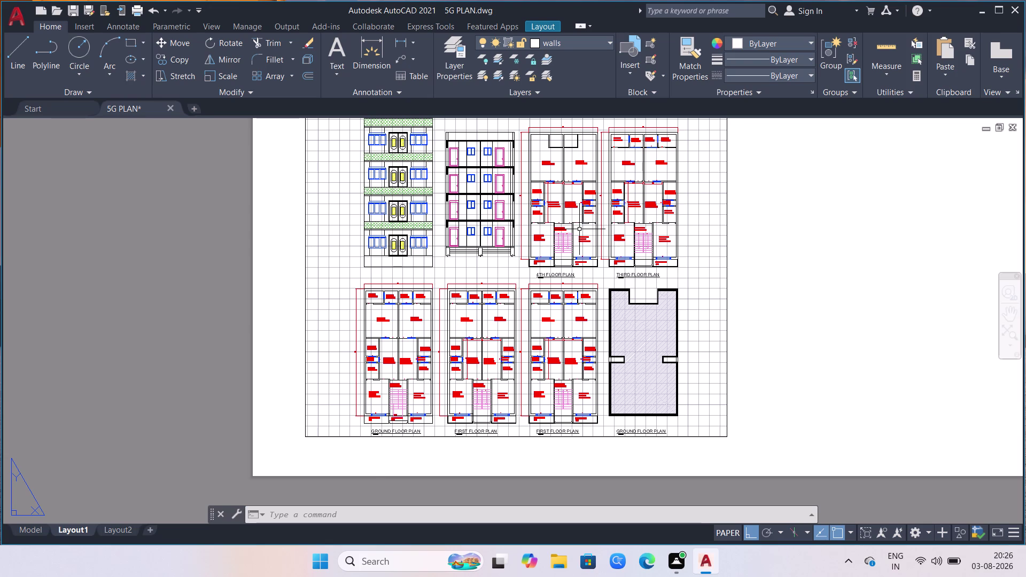
Look over the drawing in model space, then return to the Layout1 sheet.
scroll(down, 3)
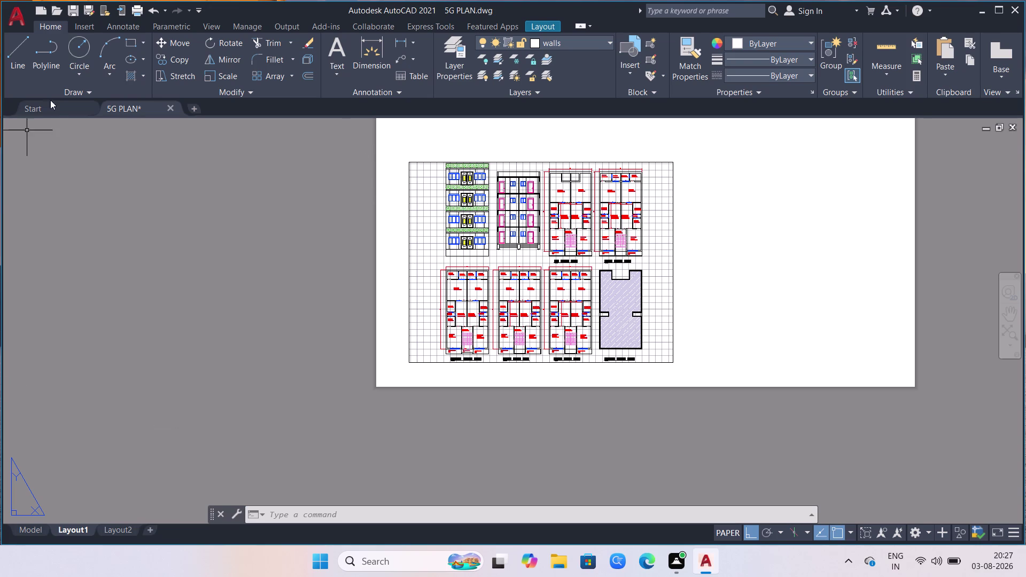
click(39, 533)
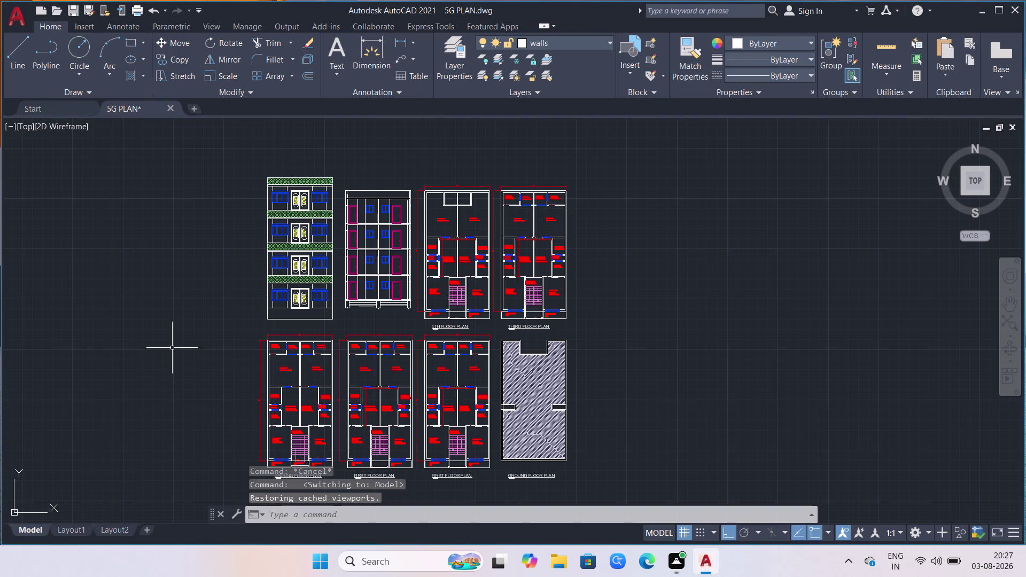
scroll(down, 3)
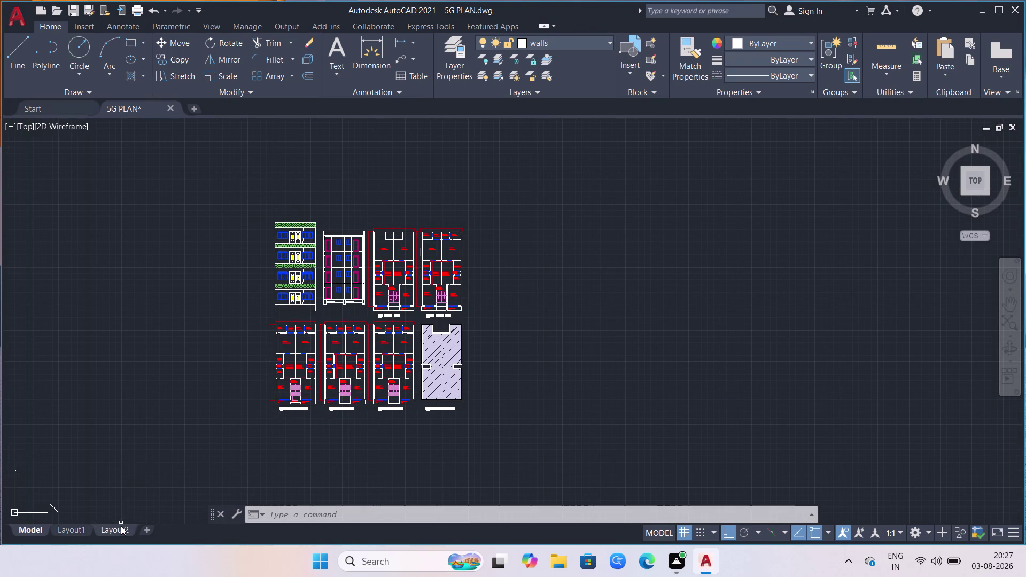
scroll(up, 3)
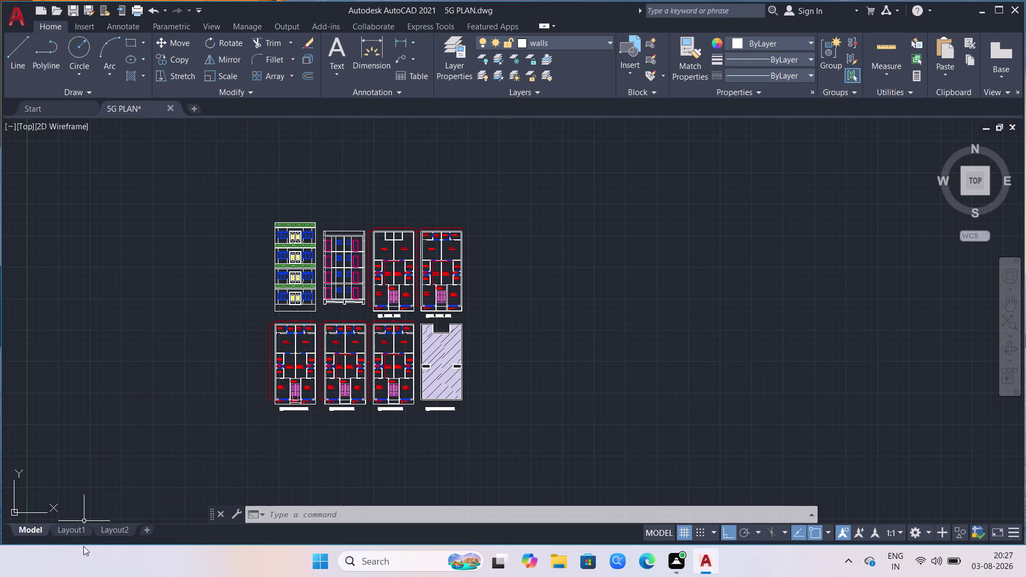
scroll(up, 3)
scroll(up, 3)
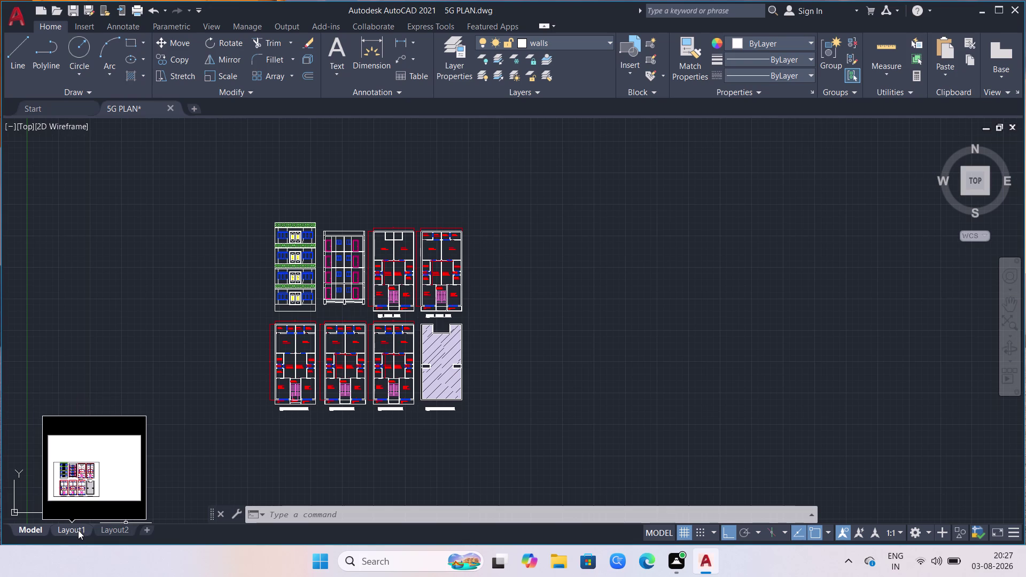
click(78, 530)
Modify Layout1's page setup: no plot style table, inches, and 1:1 scale.
right_click(78, 530)
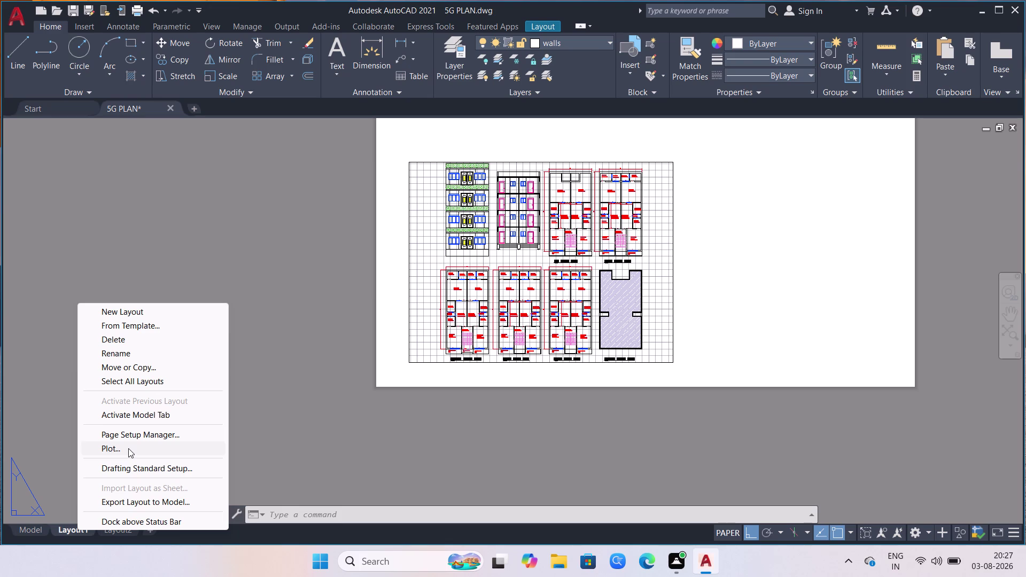
click(129, 439)
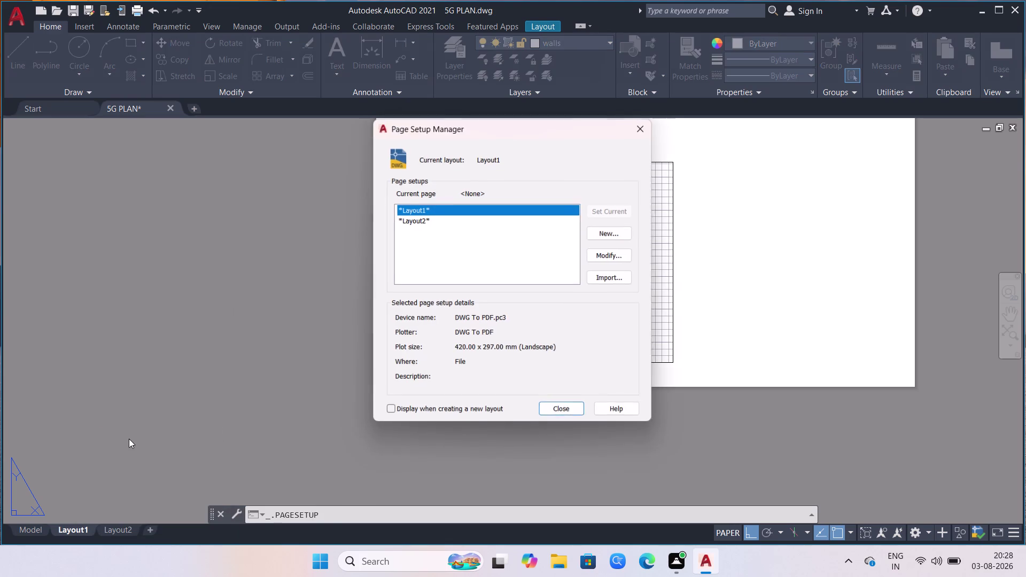
click(600, 256)
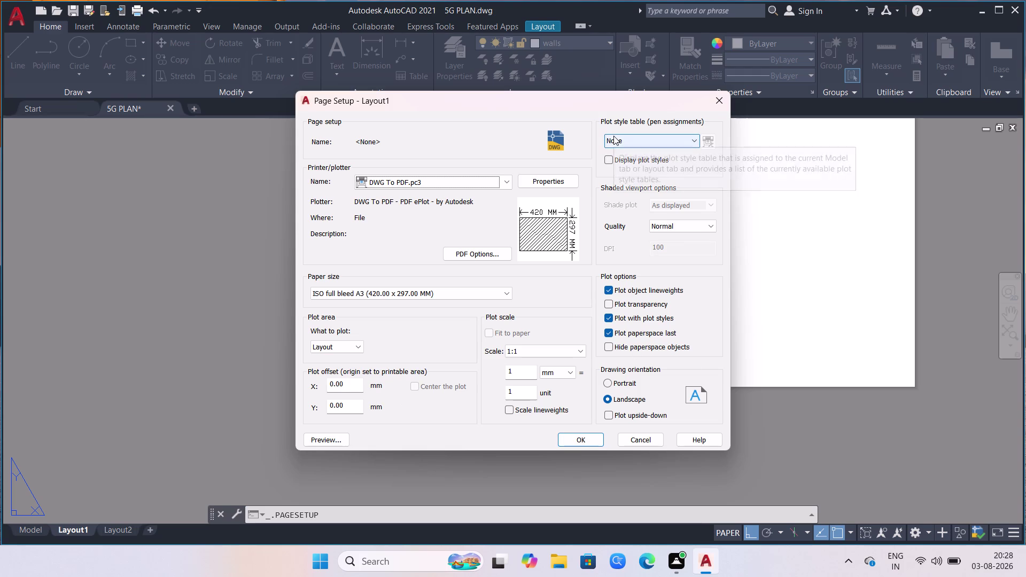
click(560, 353)
click(560, 353)
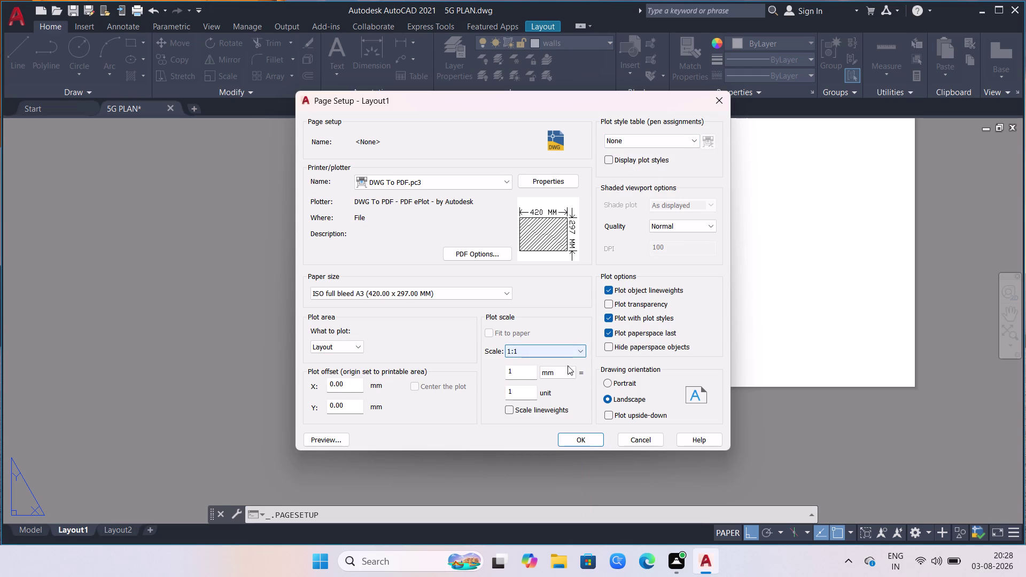
click(567, 374)
click(563, 380)
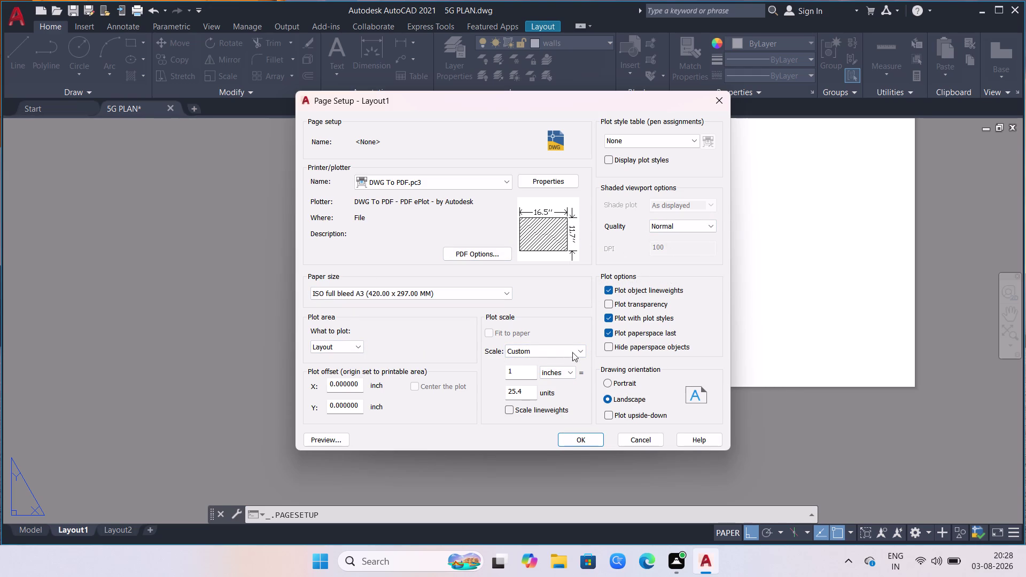
click(559, 356)
click(525, 368)
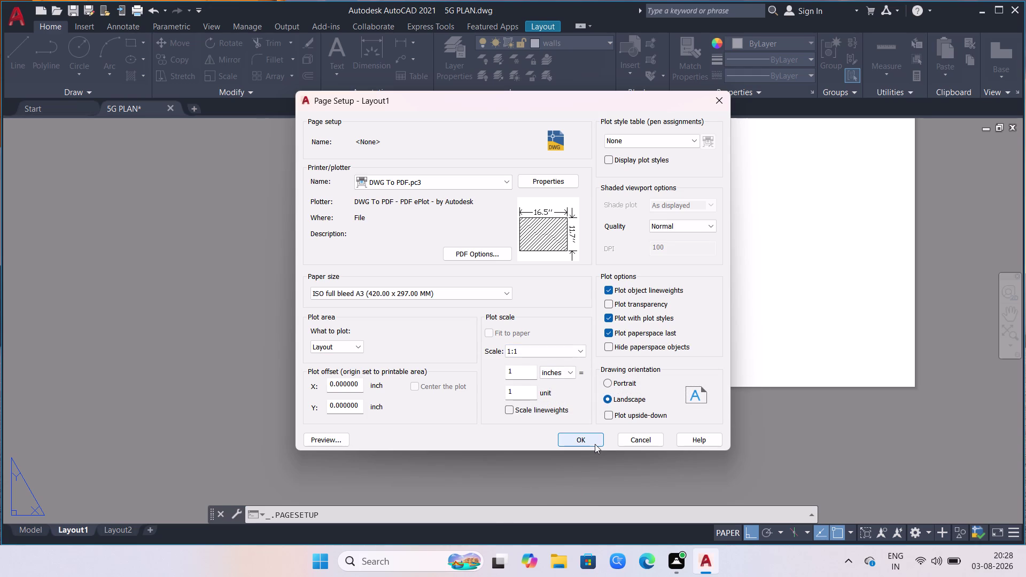
drag(530, 97, 217, 103)
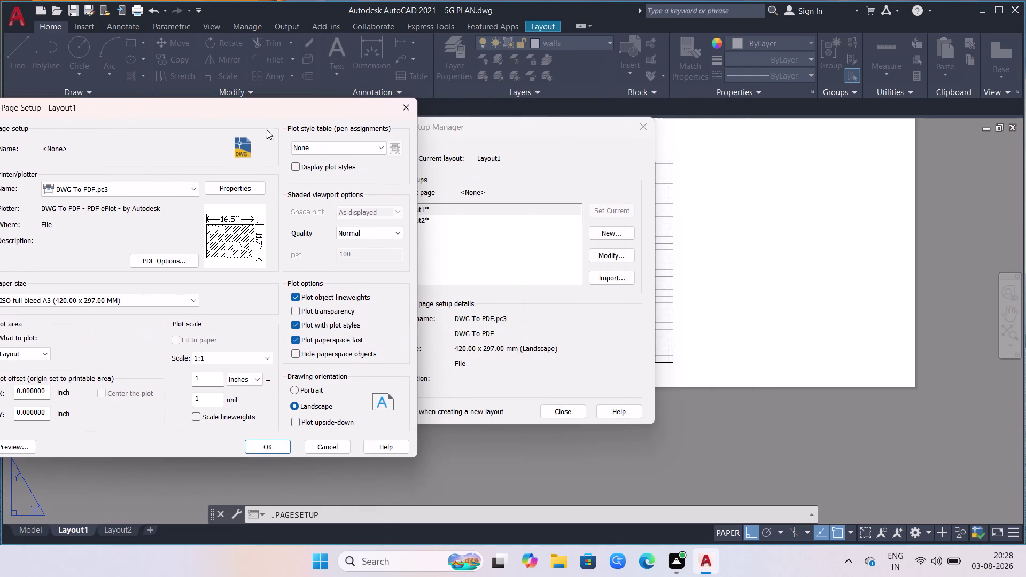
Confirm the modified Layout1 page setup so it plots 16.54 x 11.69 inches landscape.
drag(496, 124, 533, 172)
drag(557, 118, 454, 127)
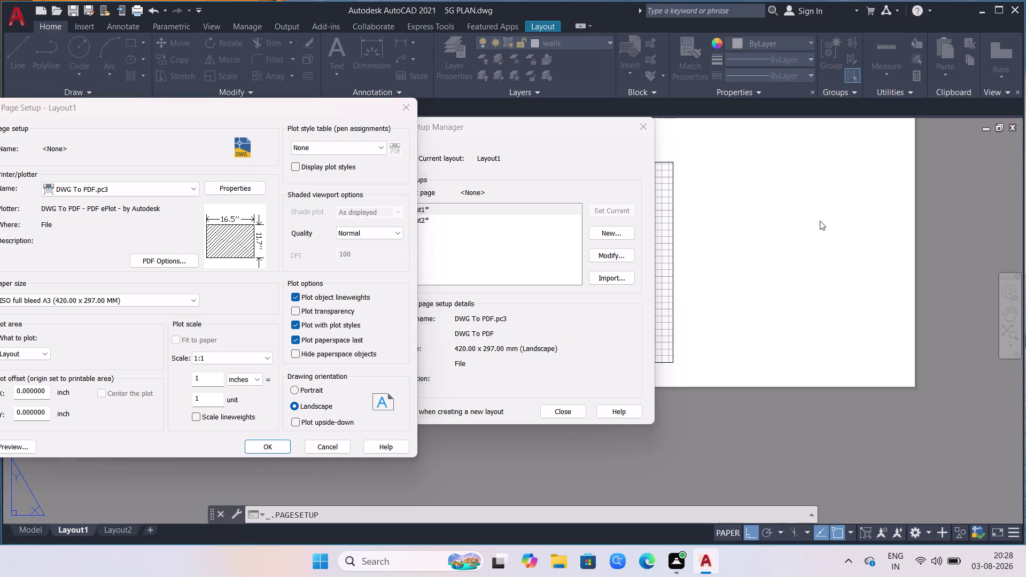
click(822, 218)
drag(304, 107, 983, 157)
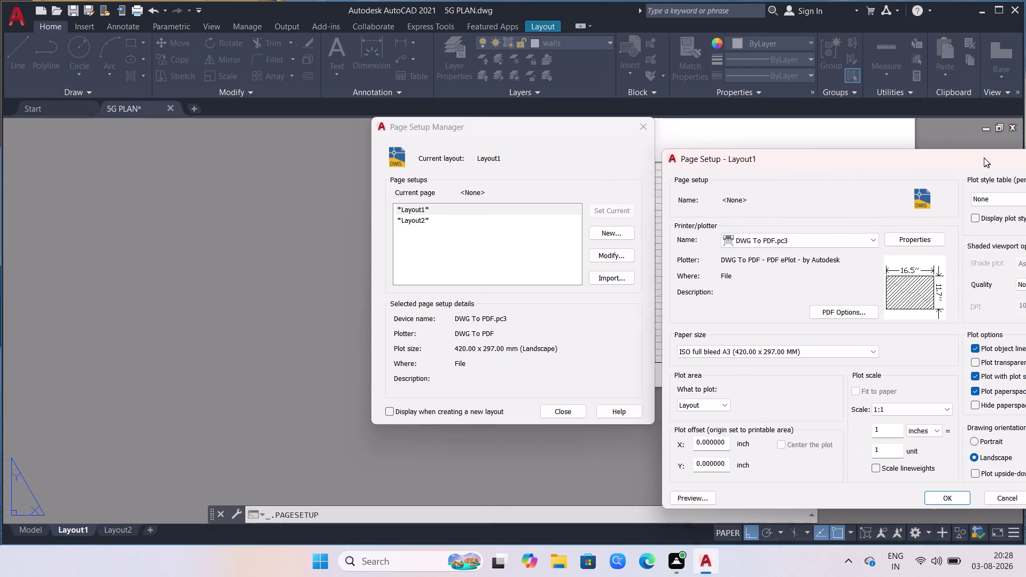
drag(983, 157, 941, 138)
drag(544, 131, 473, 197)
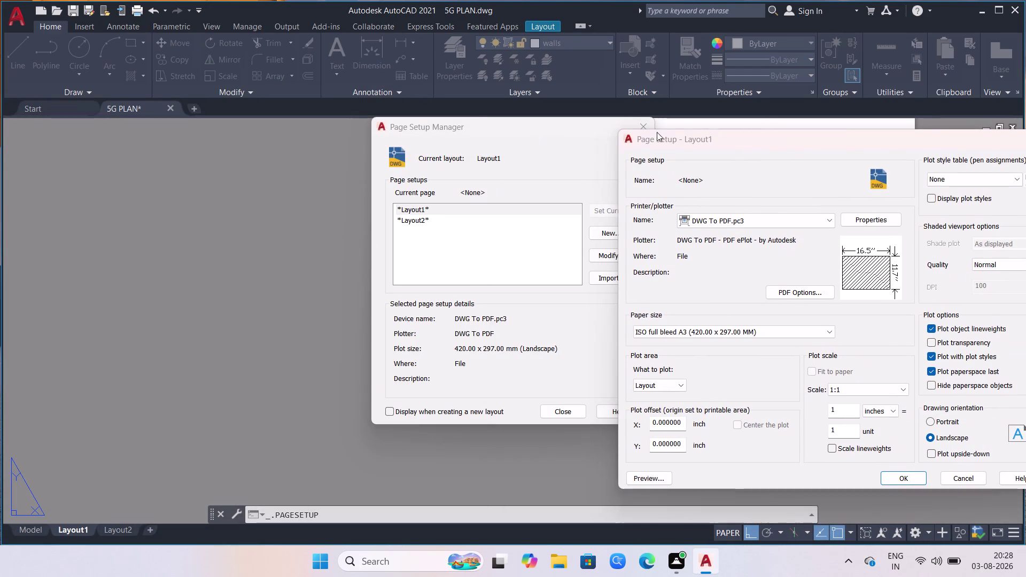
drag(745, 140, 399, 102)
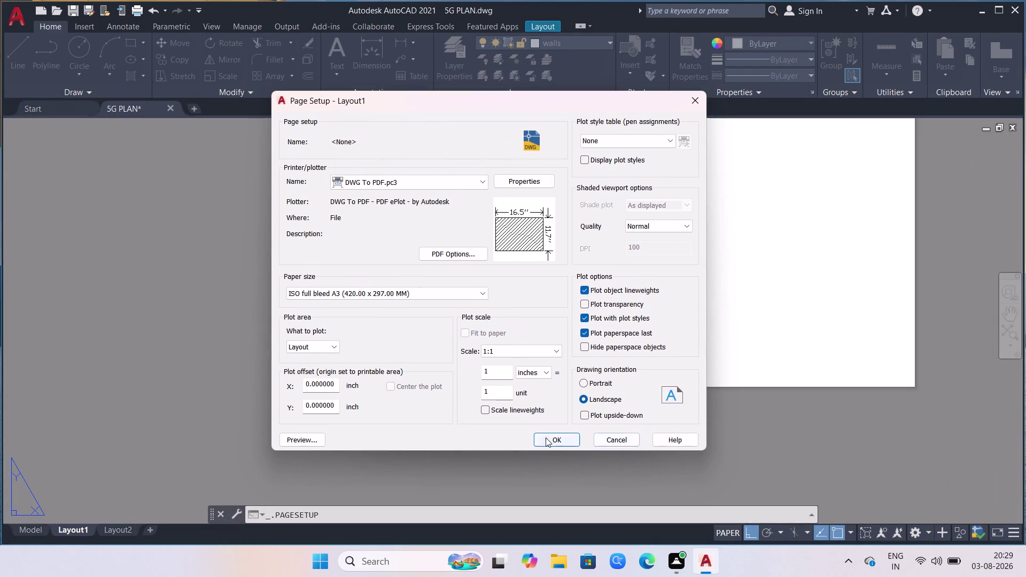
click(545, 438)
Close the Page Setup Manager.
drag(510, 124, 838, 126)
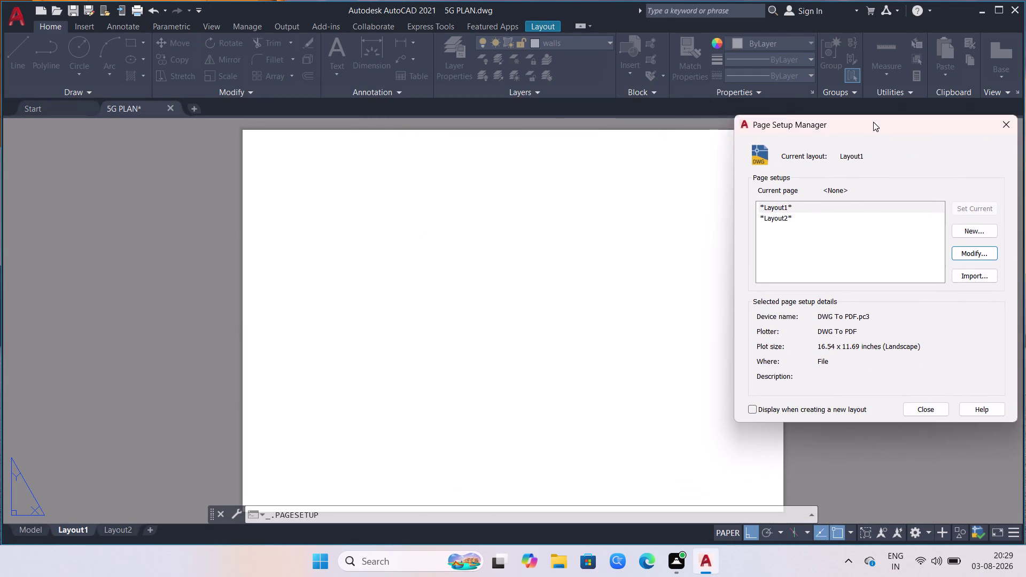
drag(838, 126, 900, 119)
scroll(down, 3)
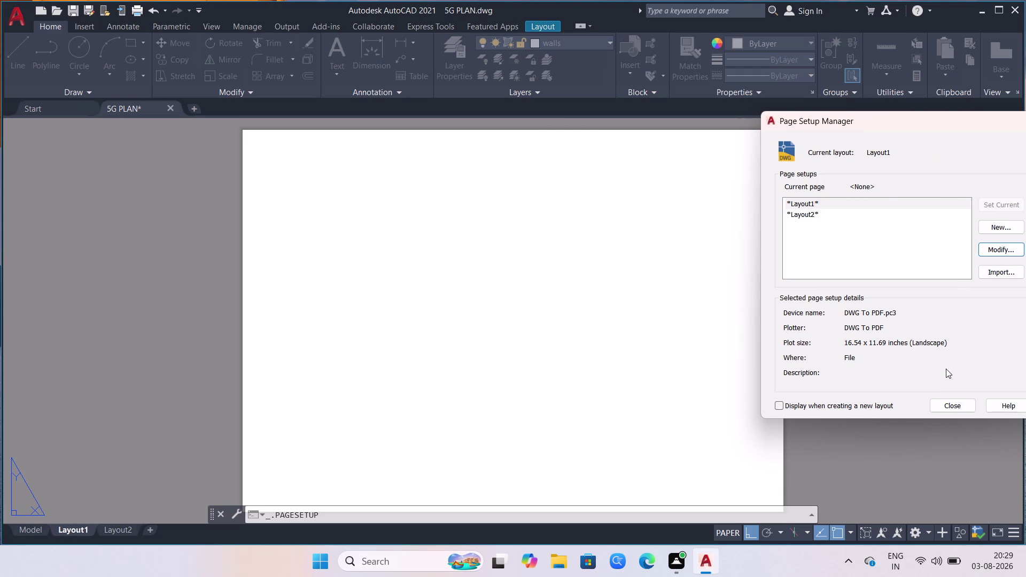
drag(892, 120, 746, 120)
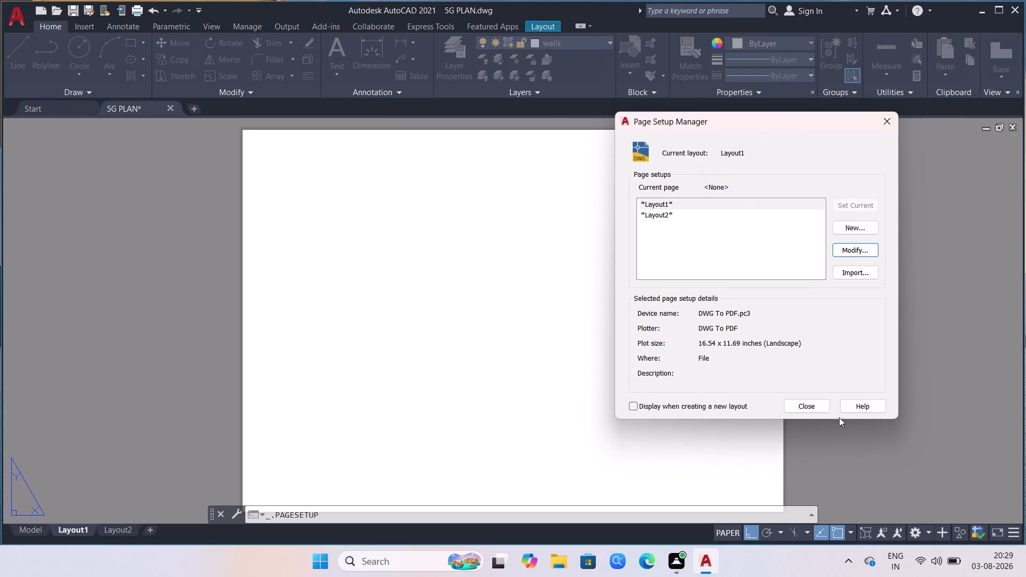
click(815, 411)
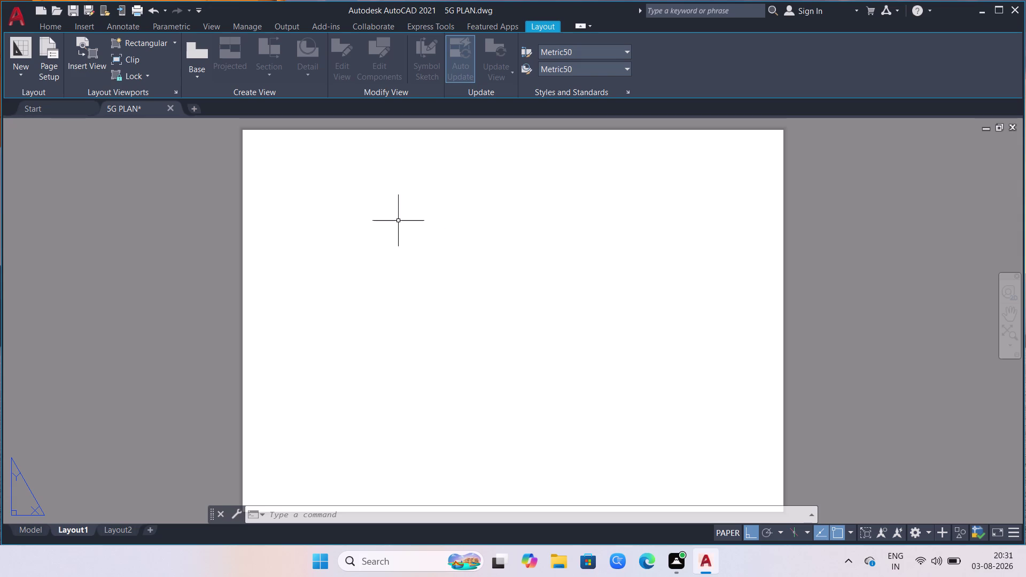
Switch to the Layout ribbon tab and start the viewport clip command.
click(126, 57)
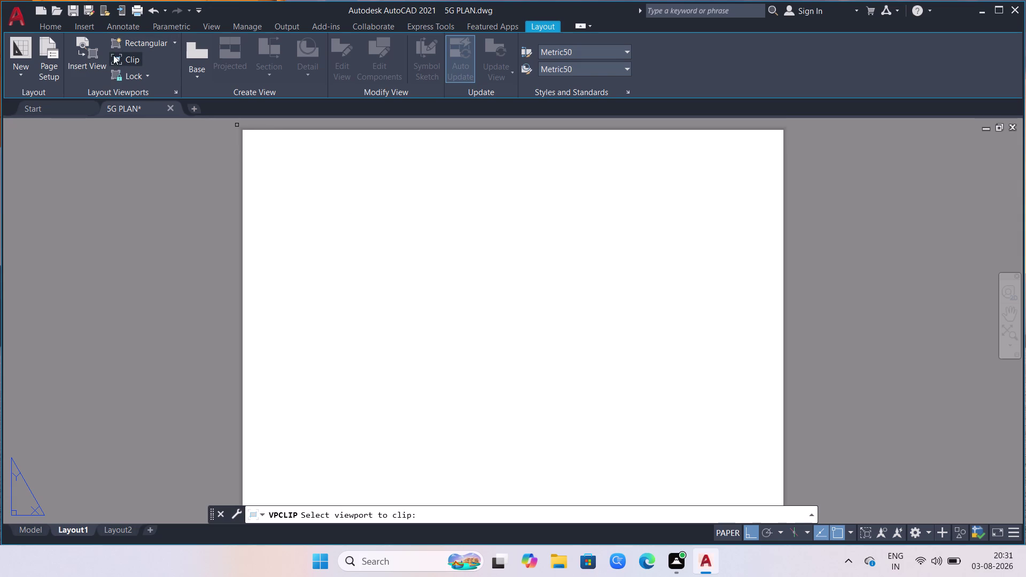
Create a viewport from the sheet's top-left to bottom-right corner and zoom extents.
click(124, 49)
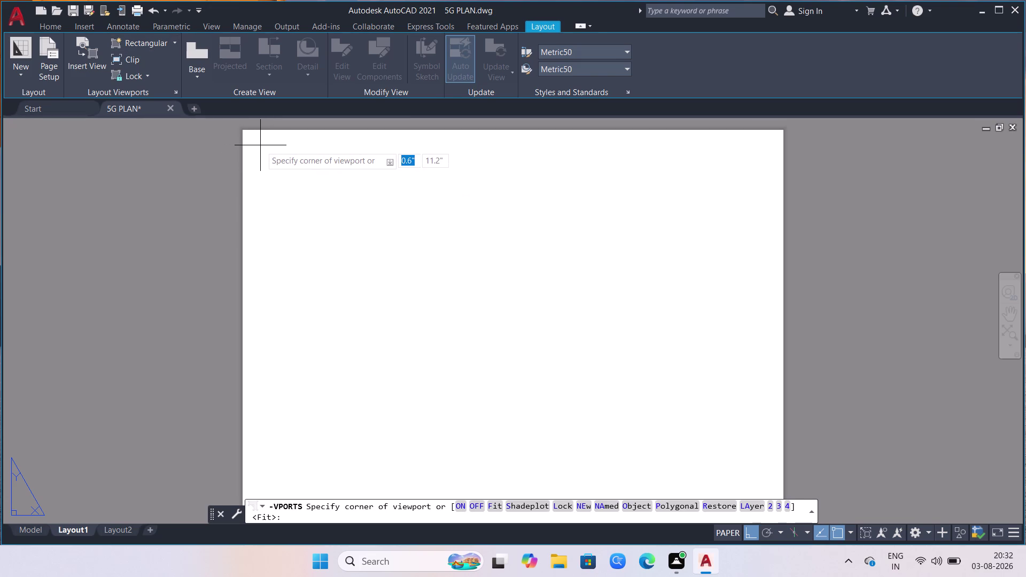
click(243, 131)
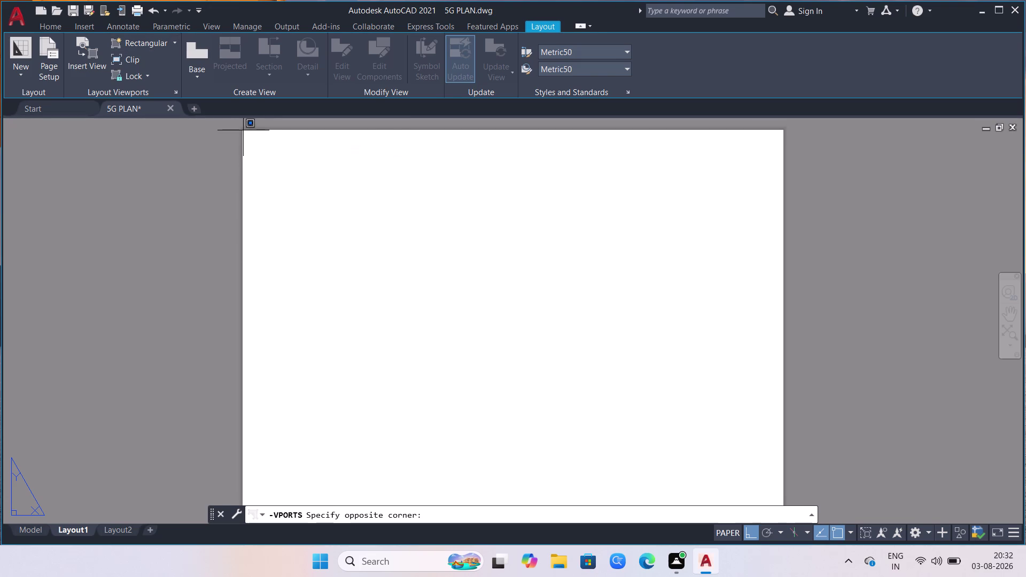
click(784, 493)
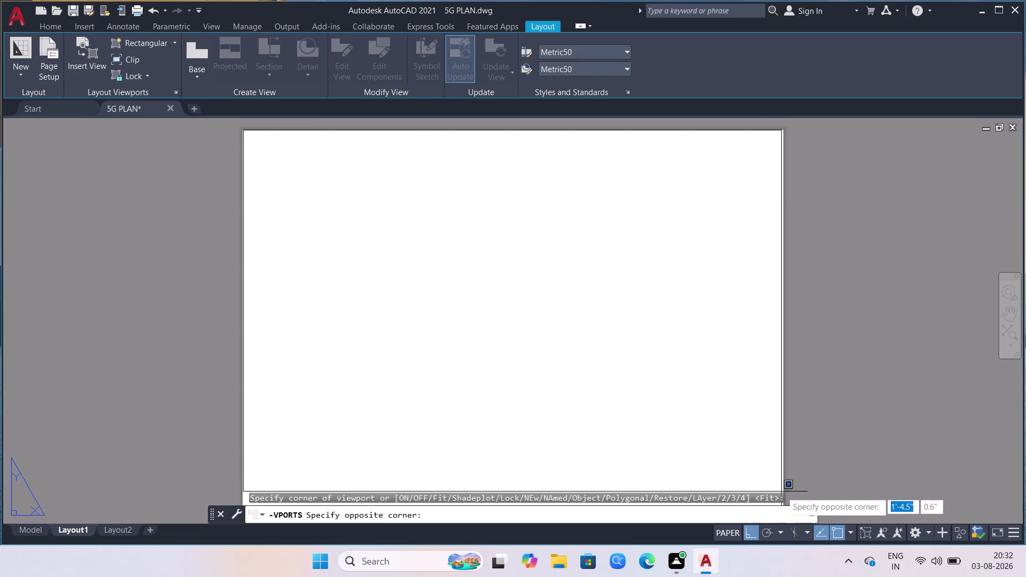
double_click(782, 491)
scroll(down, 3)
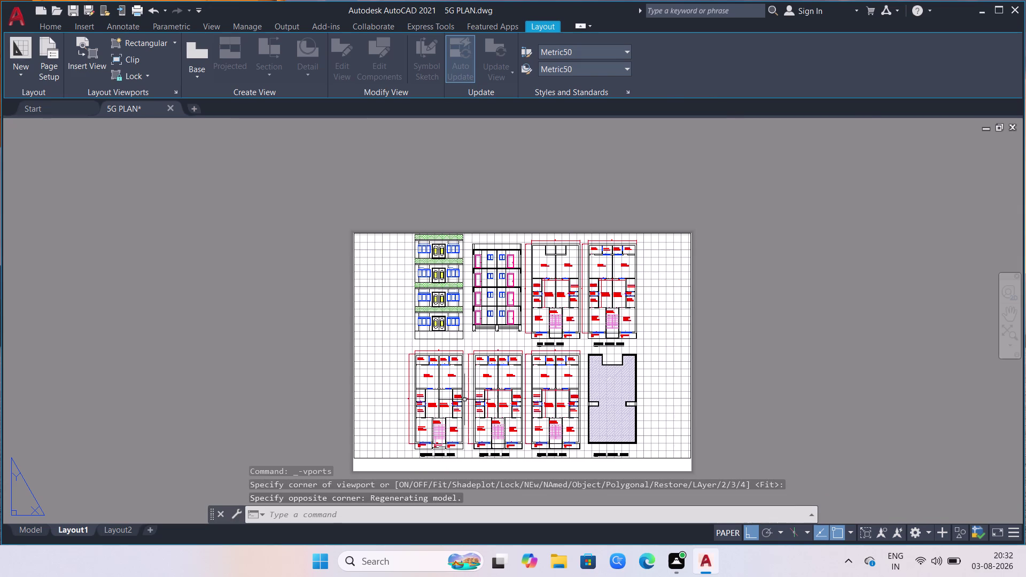
scroll(down, 3)
scroll(down, 3)
scroll(down, 3)
scroll(down, 3)
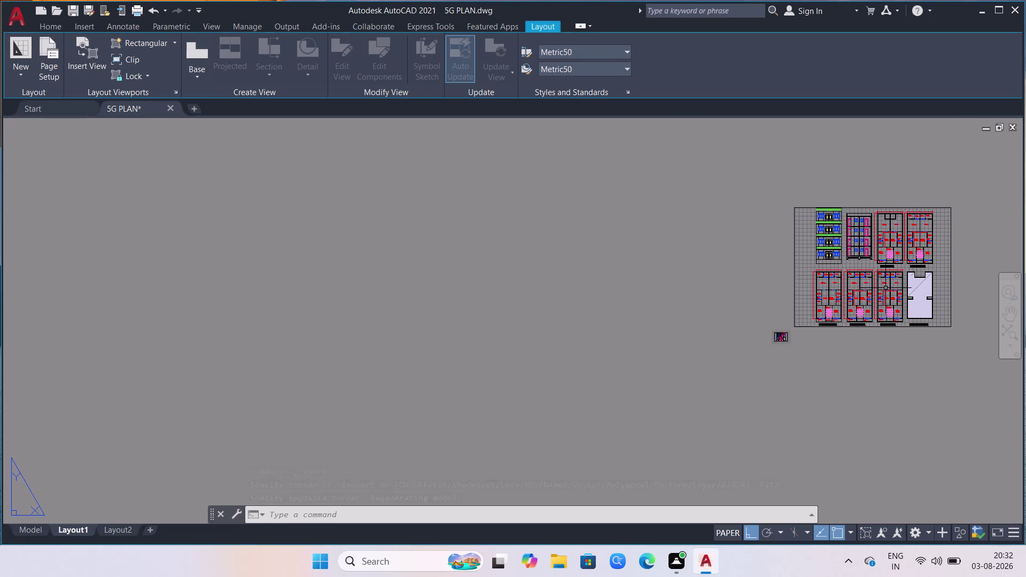
scroll(up, 3)
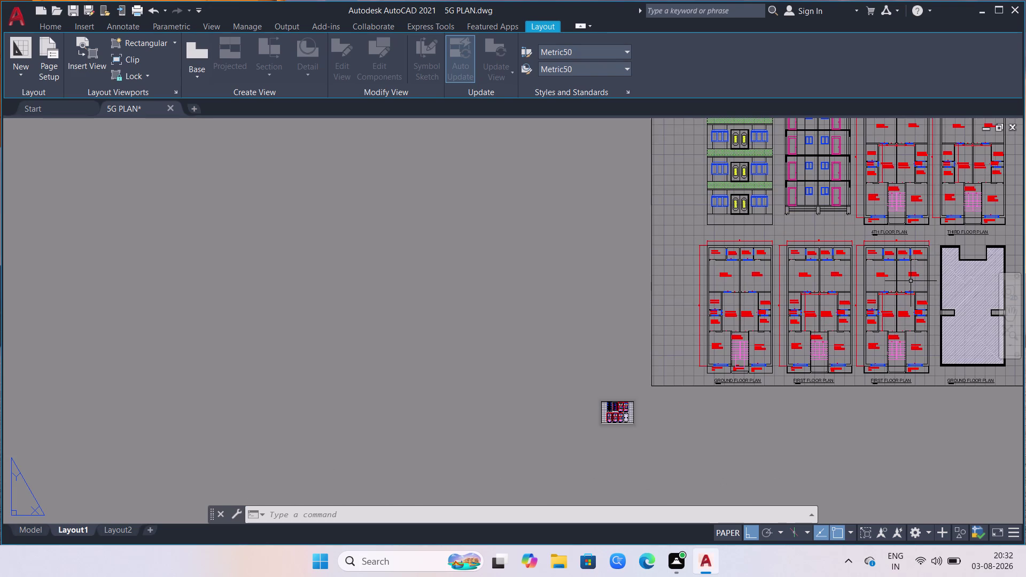
scroll(down, 3)
middle_click(910, 281)
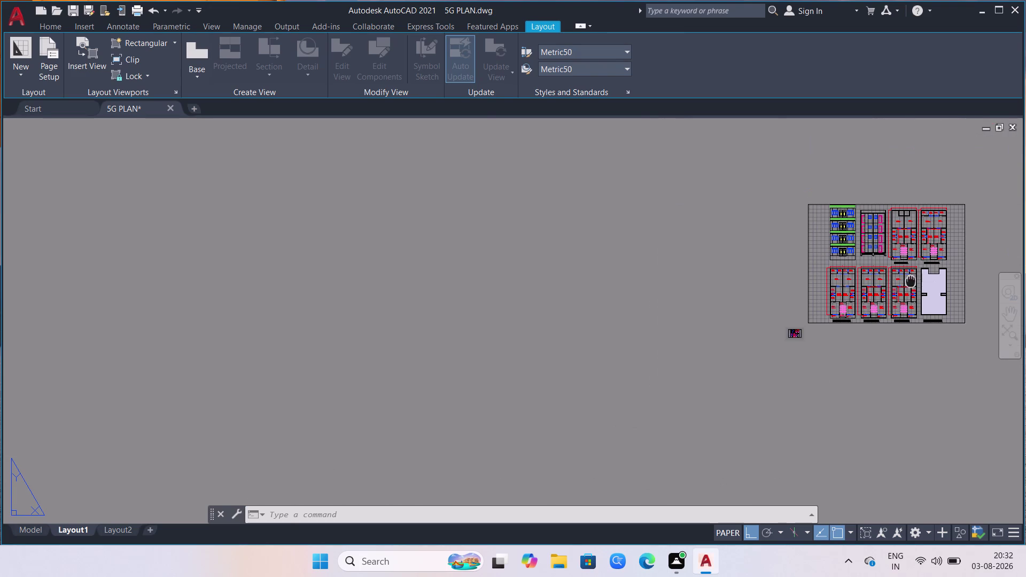
middle_click(910, 282)
scroll(down, 3)
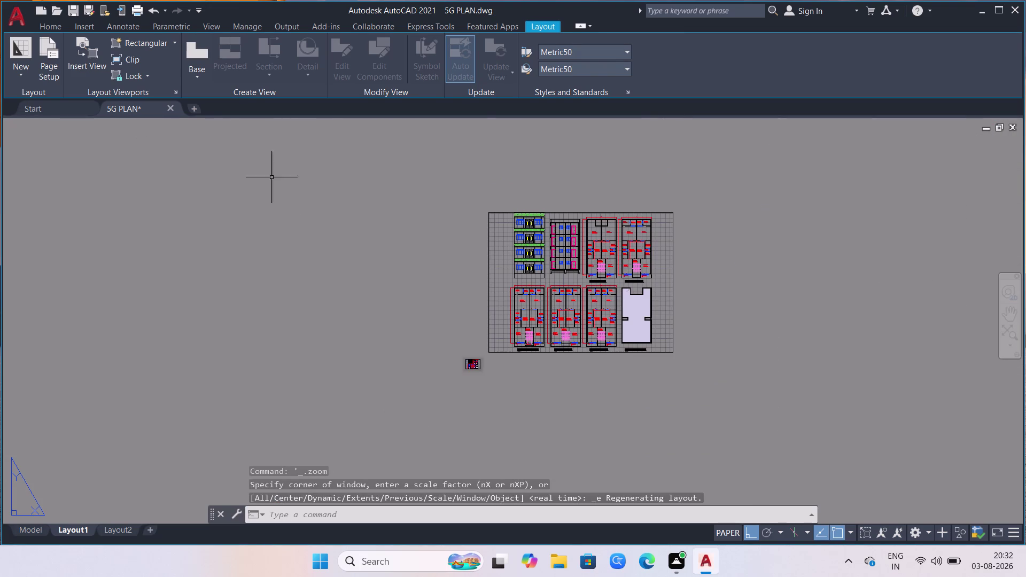
Window-select the duplicate viewport and delete it.
key(Escape)
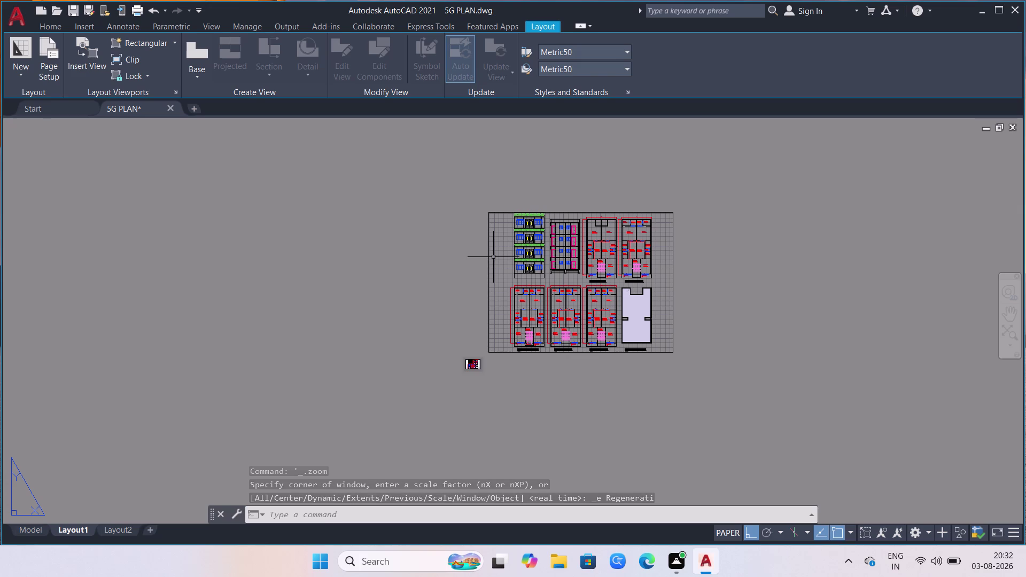
click(578, 255)
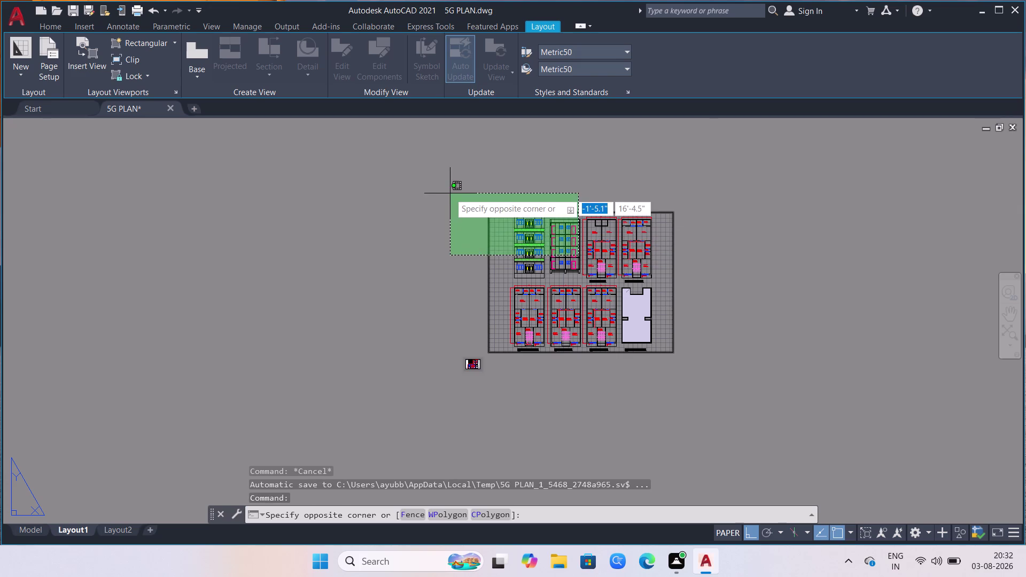
click(469, 200)
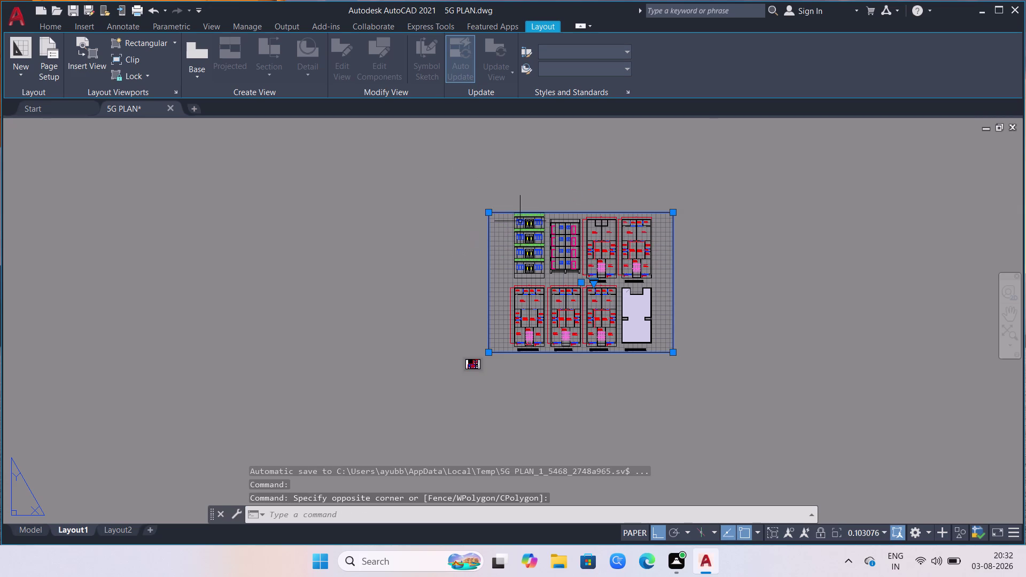
key(Delete)
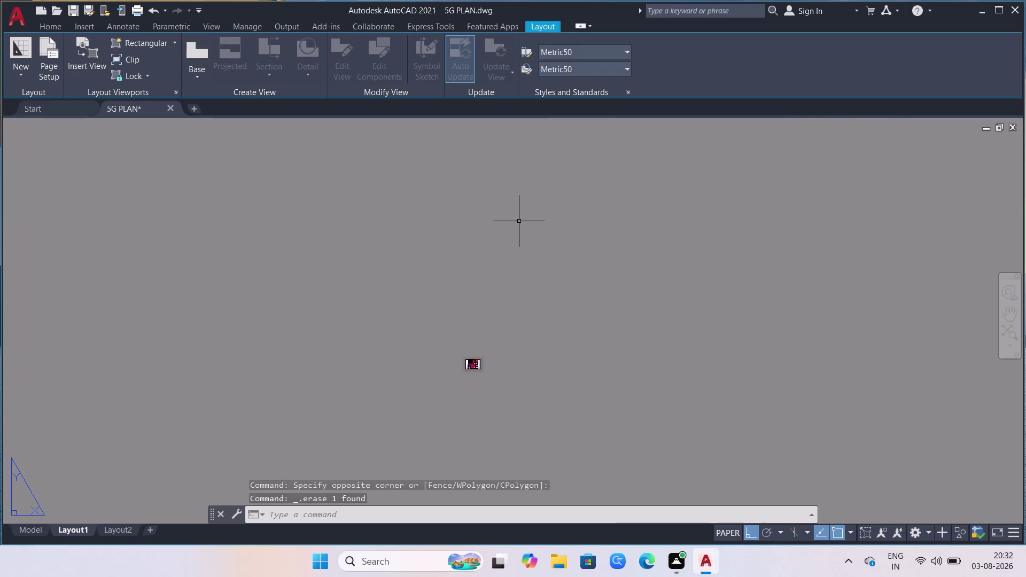
Pan to recentre the A3 sheet and enter the viewport's model space.
scroll(up, 3)
scroll(down, 3)
scroll(up, 3)
scroll(up, 3)
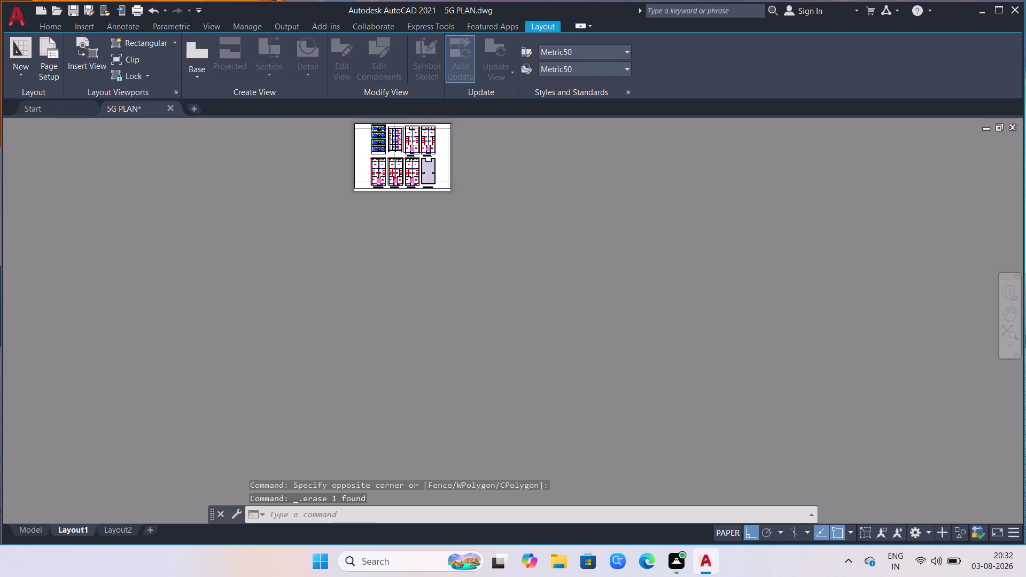
scroll(up, 3)
middle_drag(395, 149, 471, 293)
scroll(up, 3)
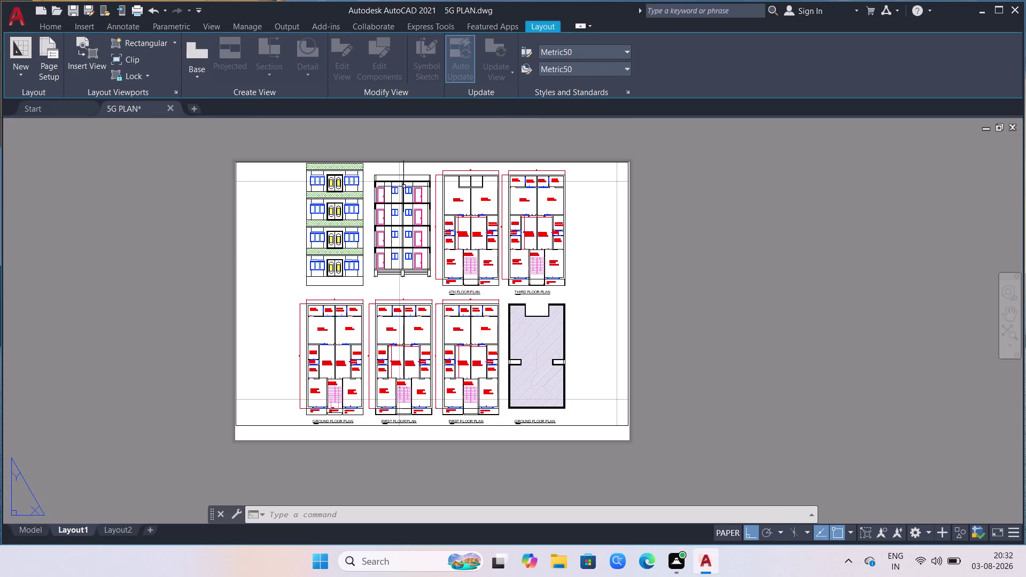
scroll(up, 3)
scroll(down, 3)
scroll(up, 3)
scroll(down, 3)
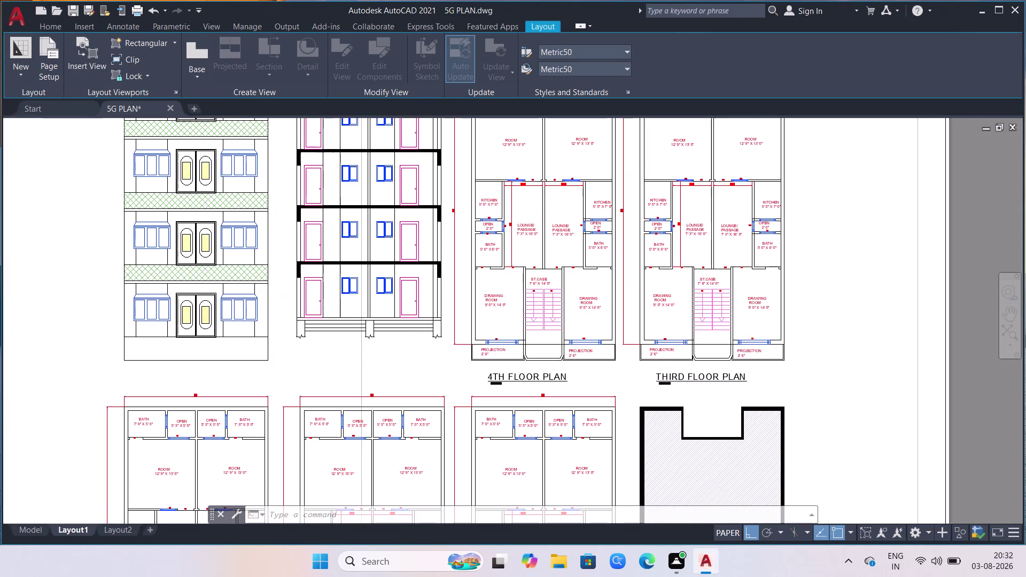
scroll(up, 3)
scroll(down, 3)
scroll(down, 3)
middle_drag(440, 390, 431, 275)
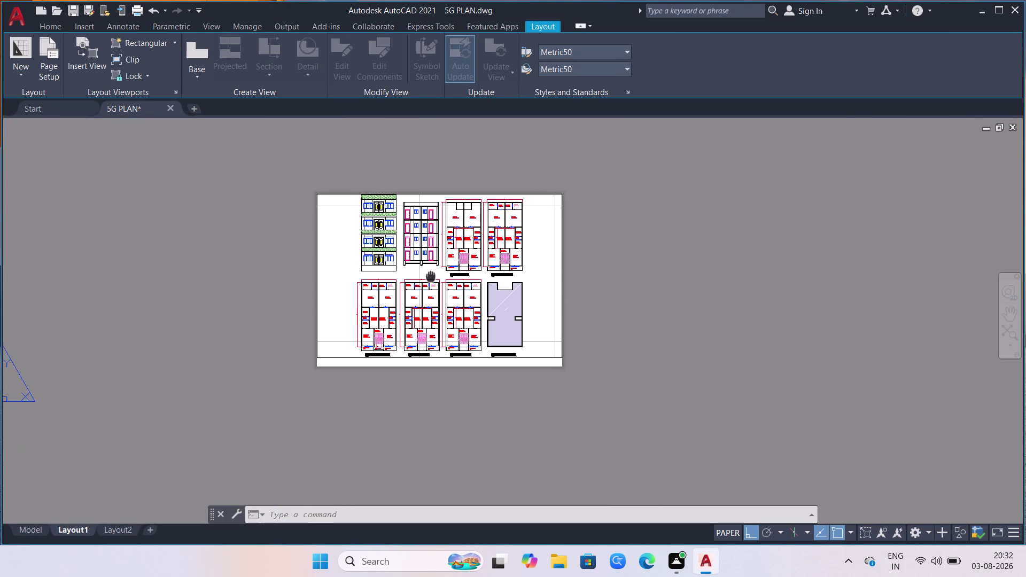
middle_drag(431, 275, 434, 276)
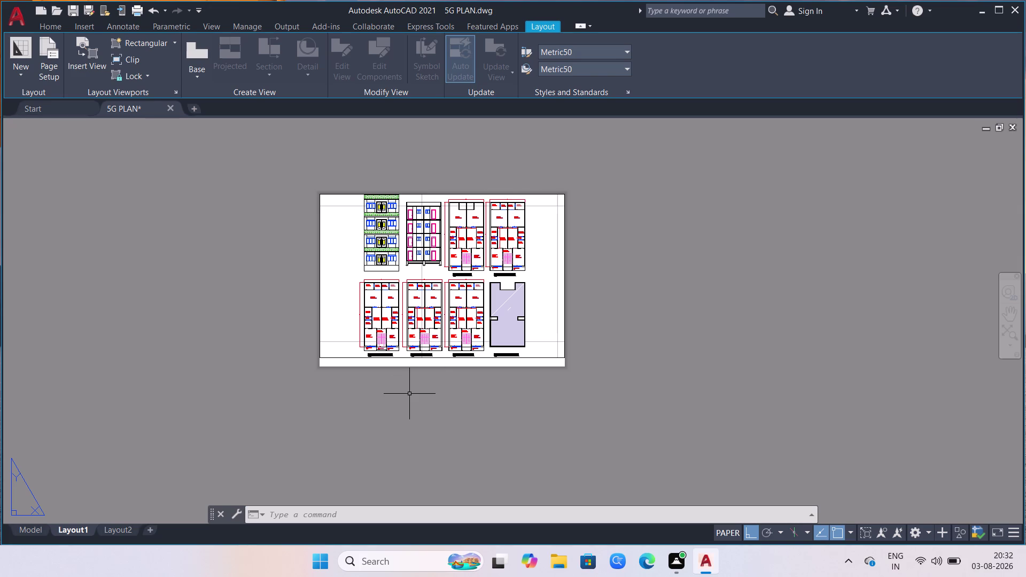
double_click(337, 279)
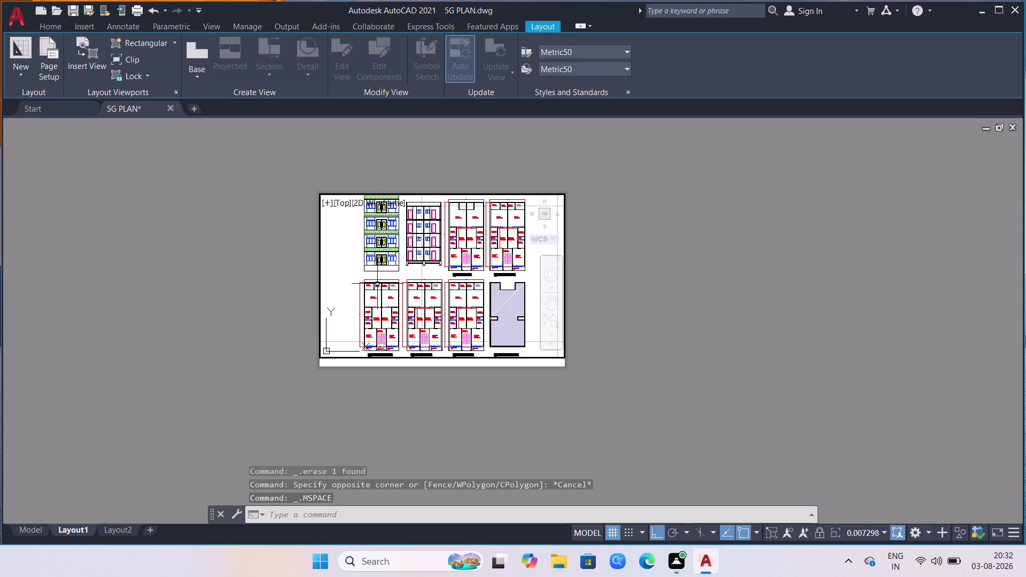
Pan the floor plans and elevations to centre them within the viewport.
scroll(up, 3)
scroll(down, 3)
scroll(down, 3)
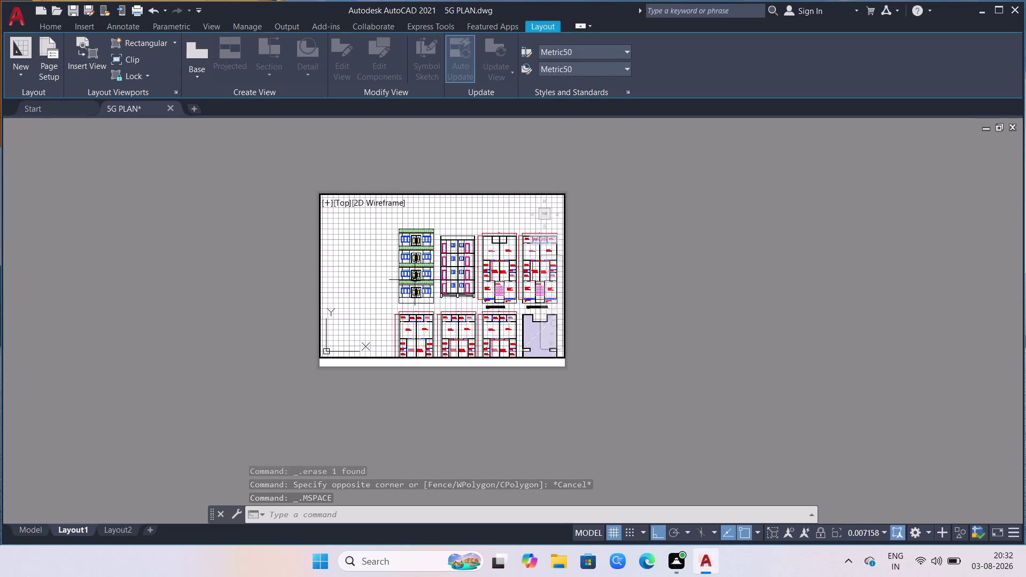
middle_drag(471, 298, 441, 273)
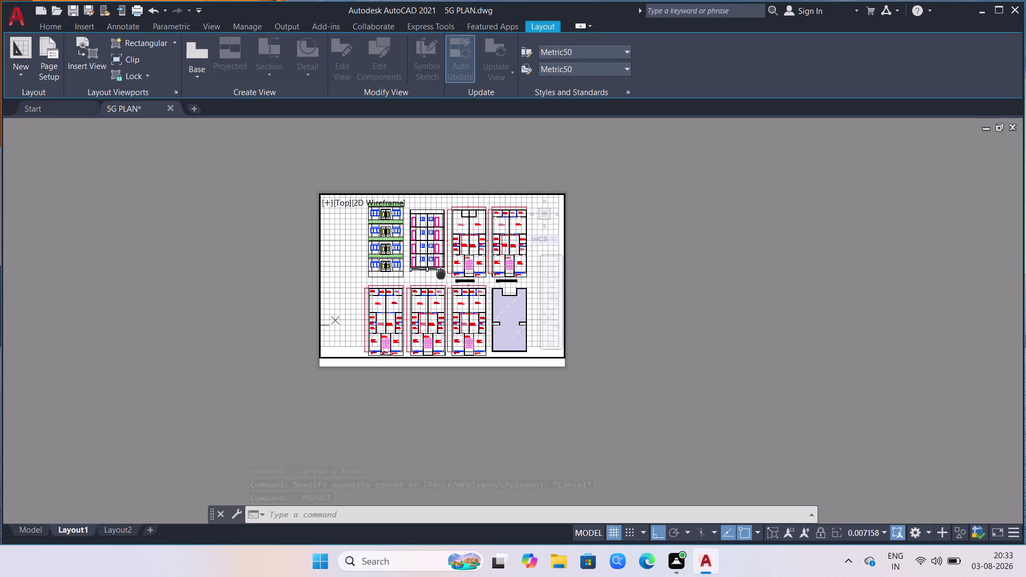
middle_drag(441, 273, 437, 279)
scroll(down, 3)
scroll(up, 3)
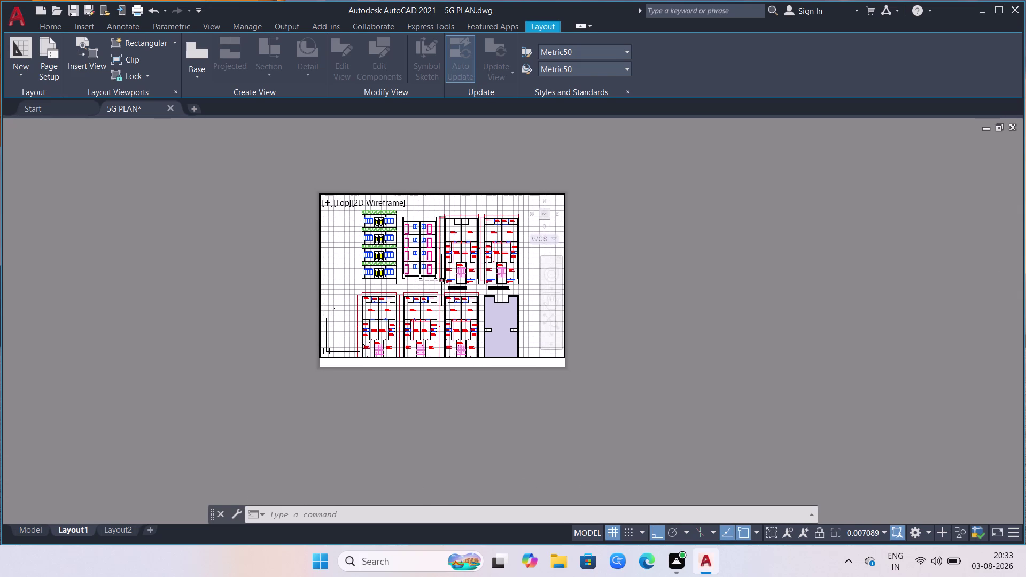
middle_drag(442, 288, 439, 277)
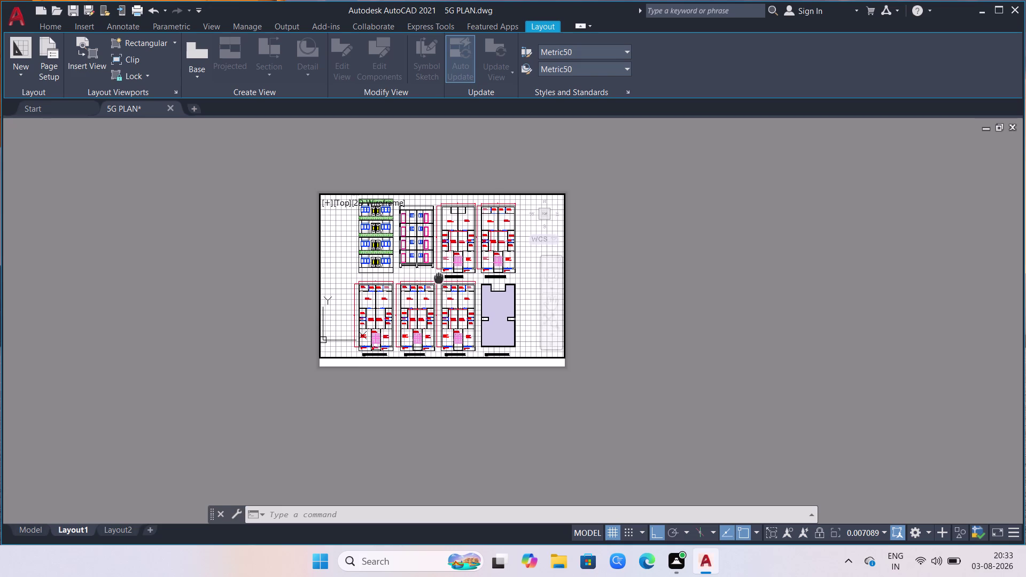
middle_drag(439, 277, 443, 277)
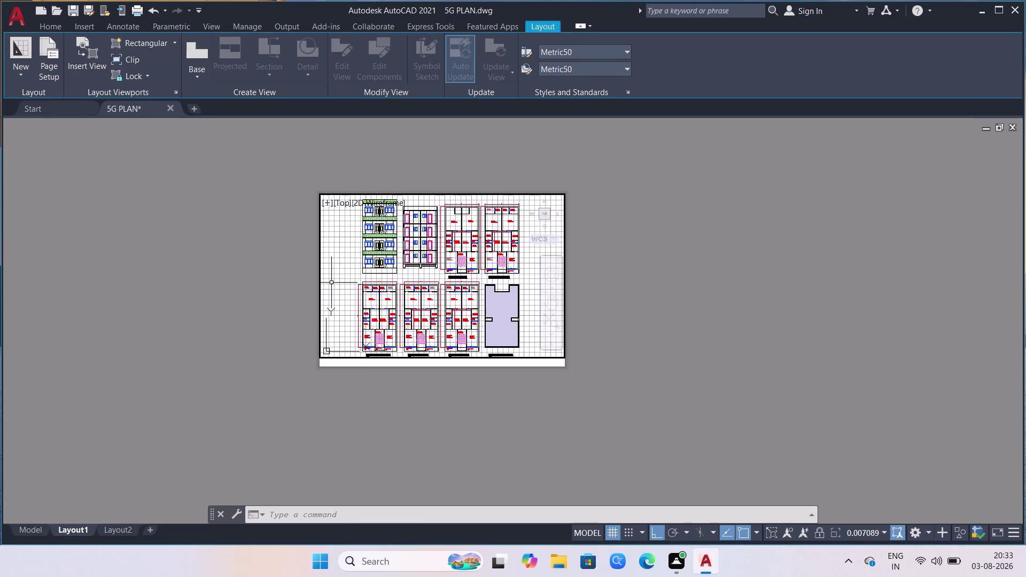
click(325, 281)
click(341, 321)
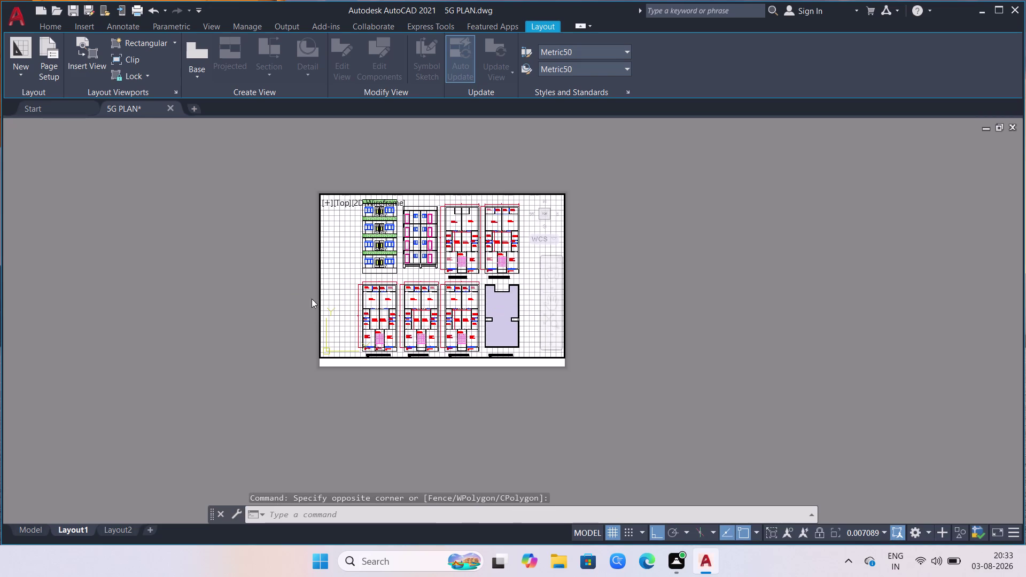
key(Escape)
key(Escape)
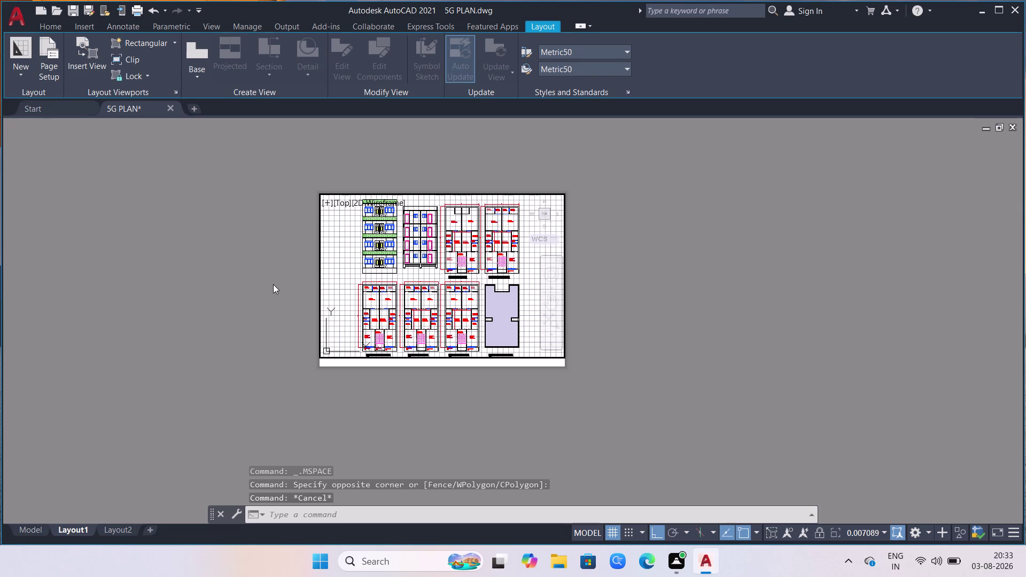
Hide the grid with F7, zoom extents, and return to paper space.
key(F7)
scroll(up, 3)
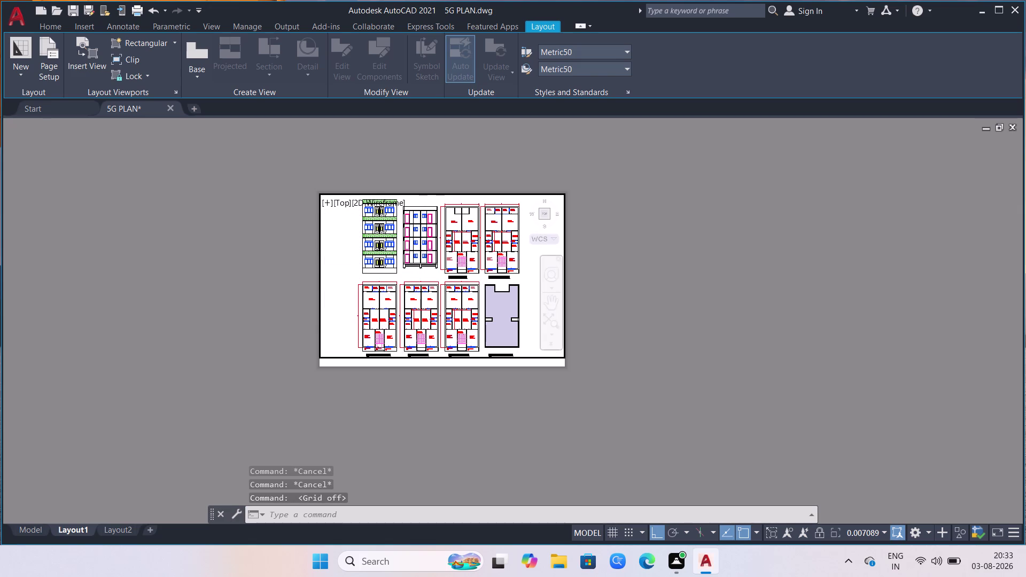
scroll(down, 3)
scroll(down, 3)
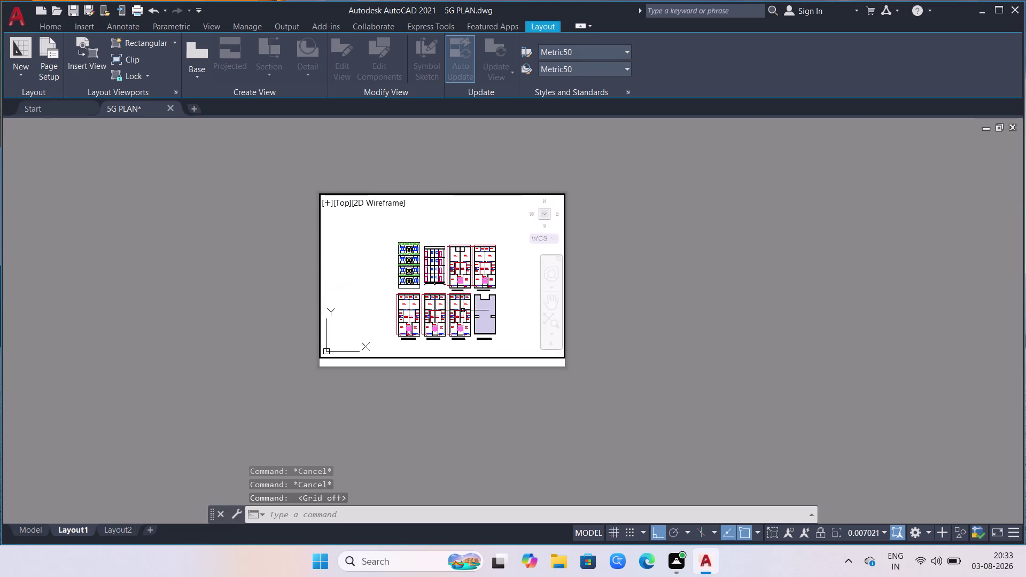
scroll(up, 3)
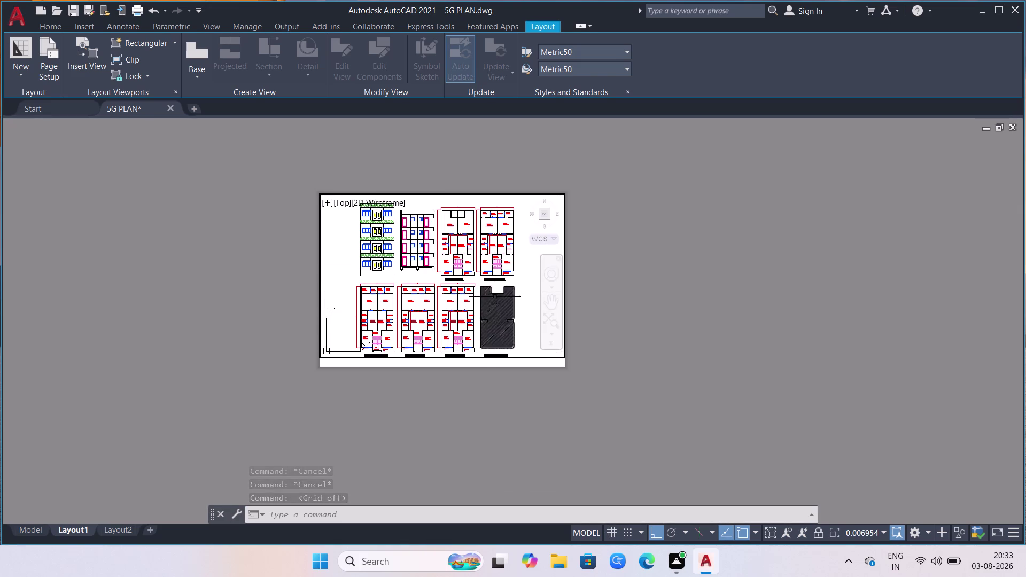
double_click(520, 199)
double_click(520, 199)
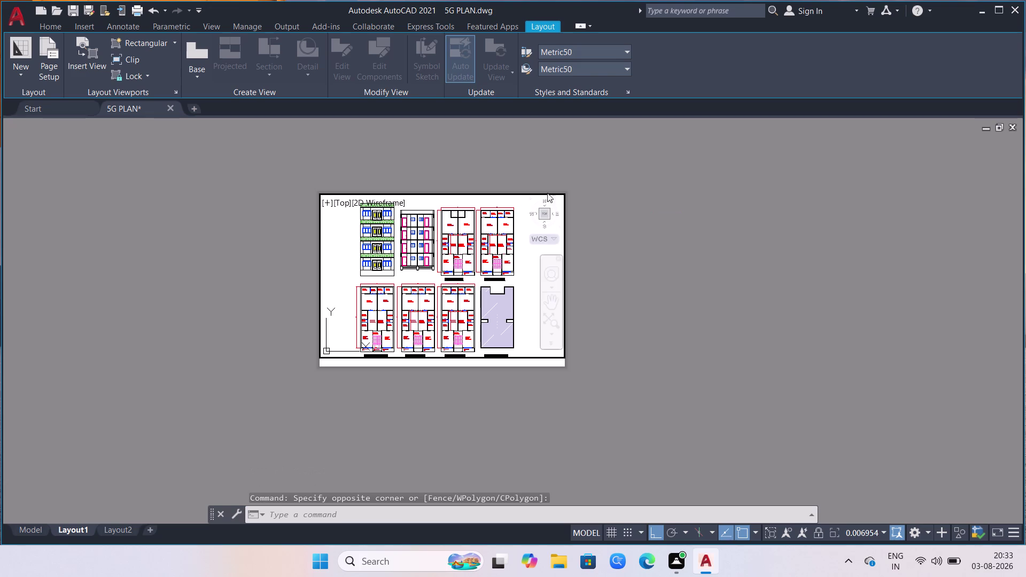
click(553, 191)
triple_click(579, 187)
click(607, 401)
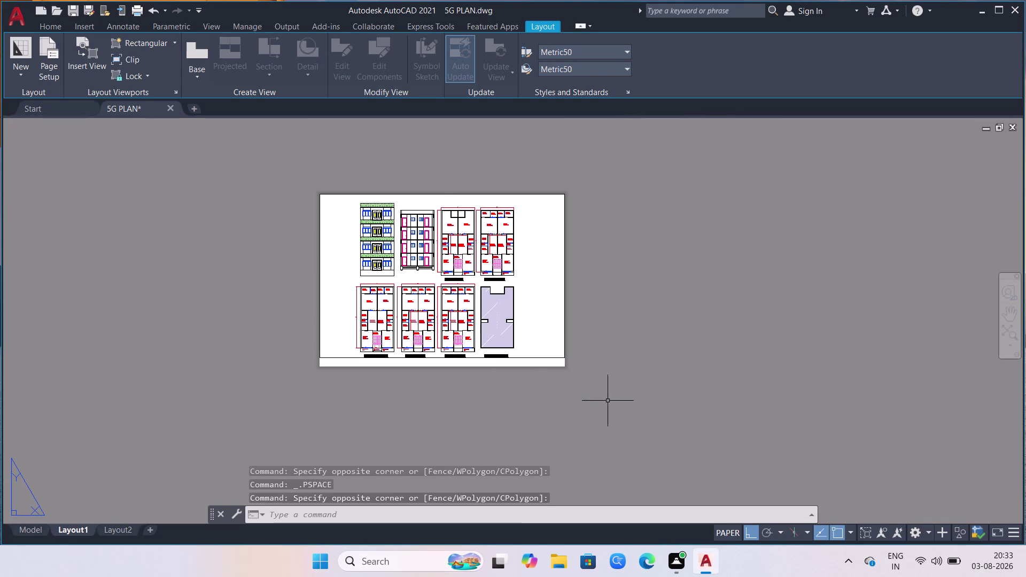
Turn off object snapping and start the PLOT command with Ctrl+P.
scroll(up, 3)
scroll(down, 3)
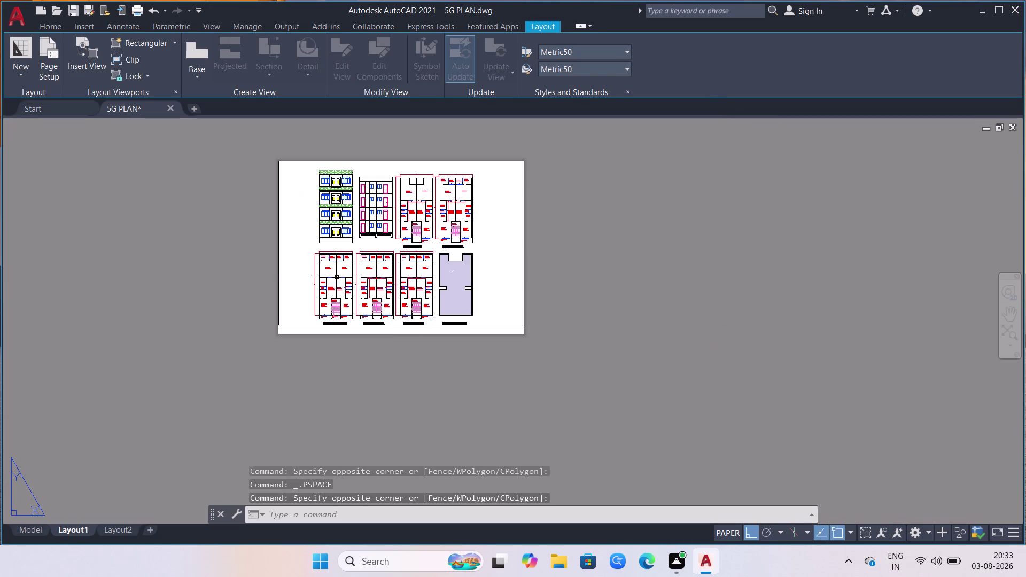
click(291, 269)
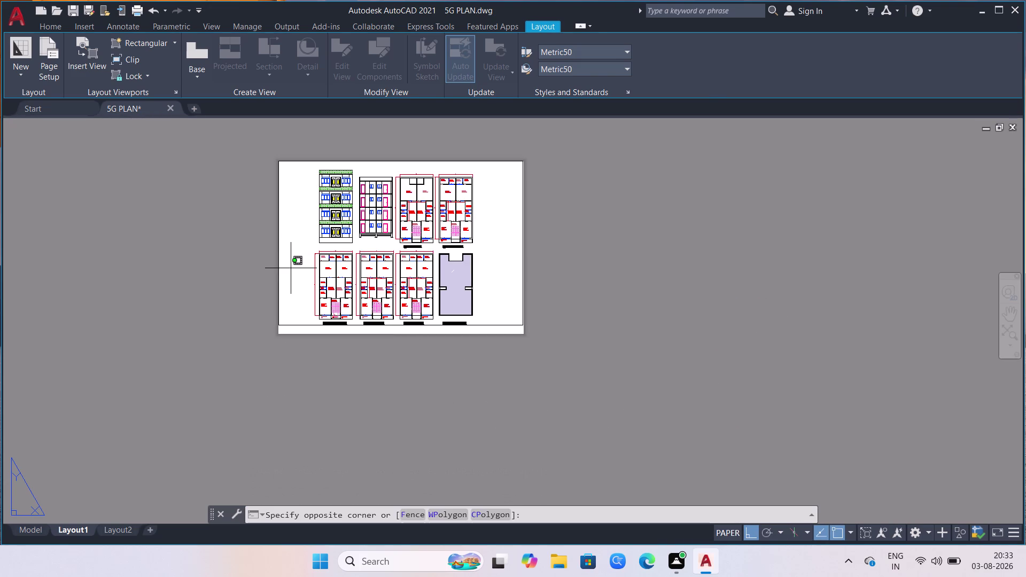
key(ctrl+f)
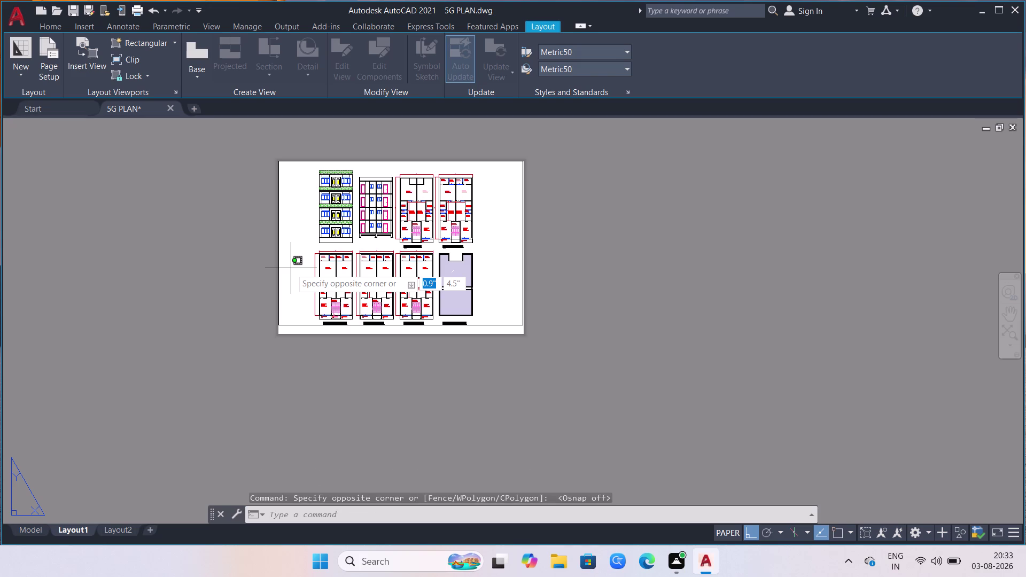
key(ctrl+p)
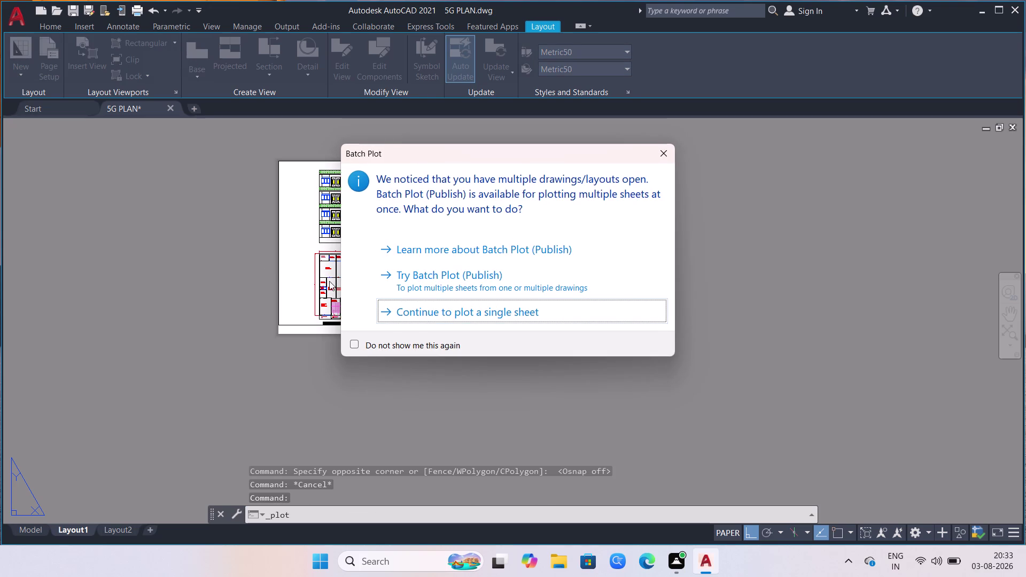
Plot a single sheet, preview the A3 landscape PDF, and send it to plot.
click(425, 314)
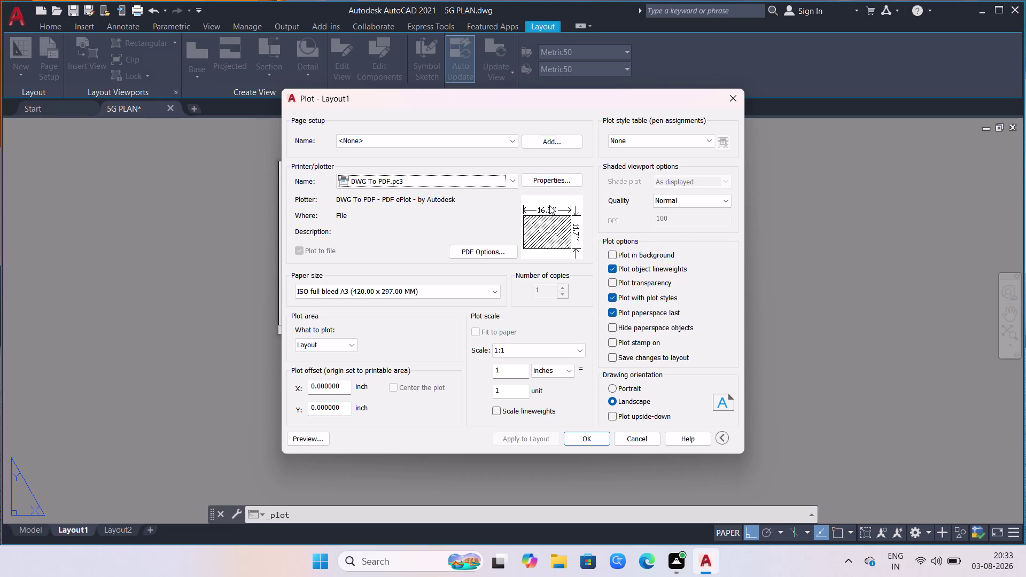
click(303, 440)
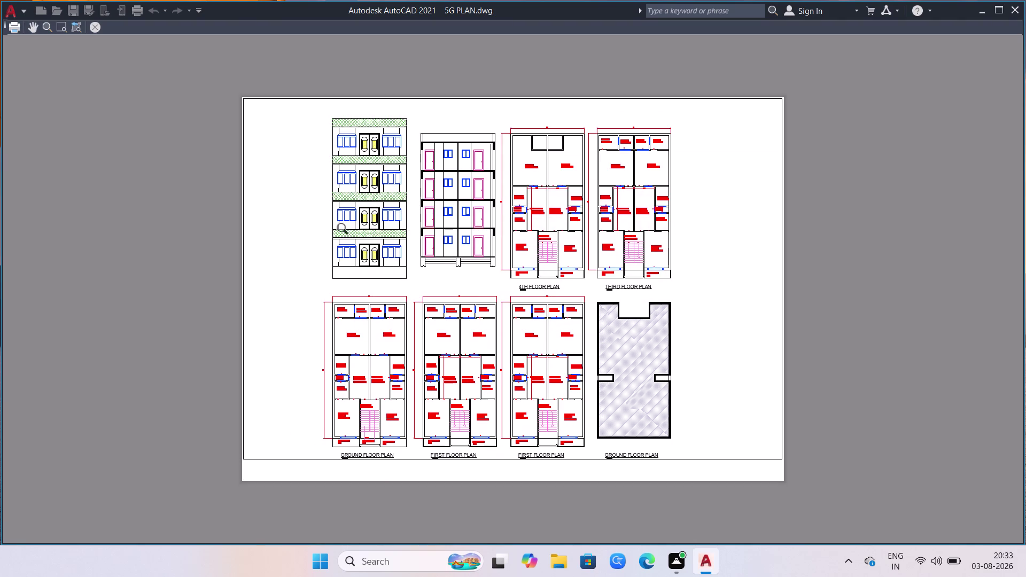
click(15, 24)
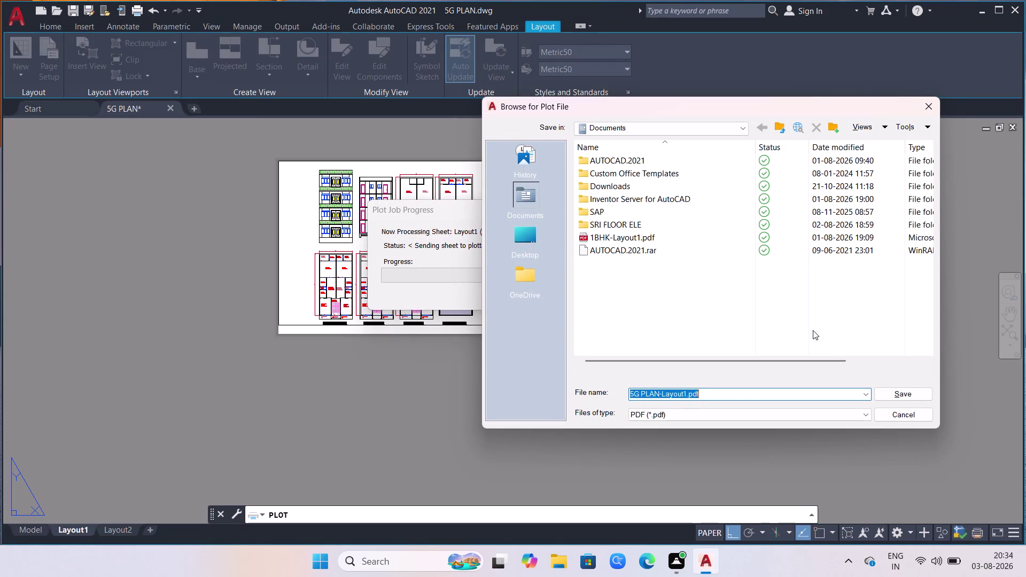
Save 5G PLAN-Layout1.pdf into the sri folder on Local Disk (C:).
click(532, 239)
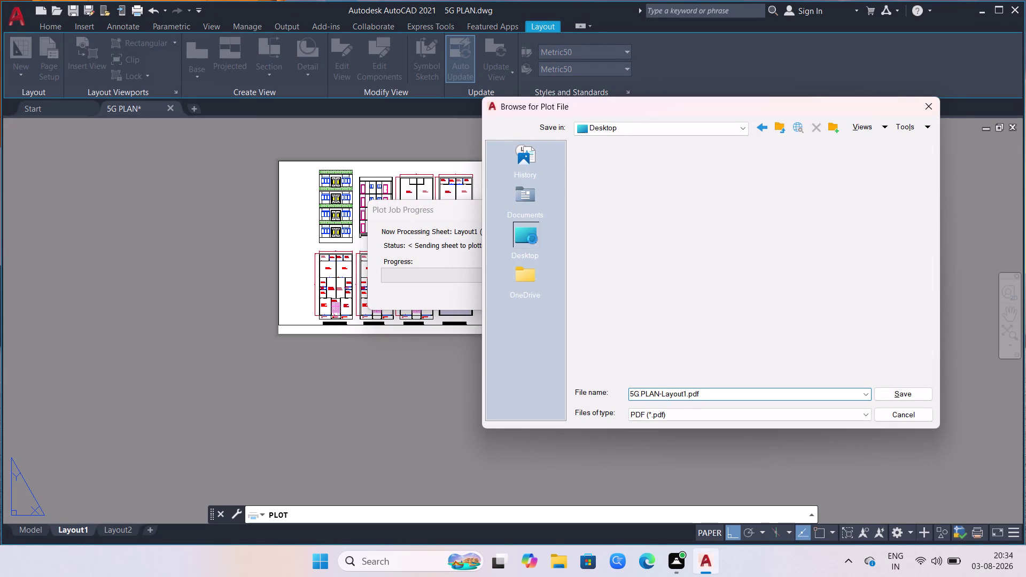
click(532, 288)
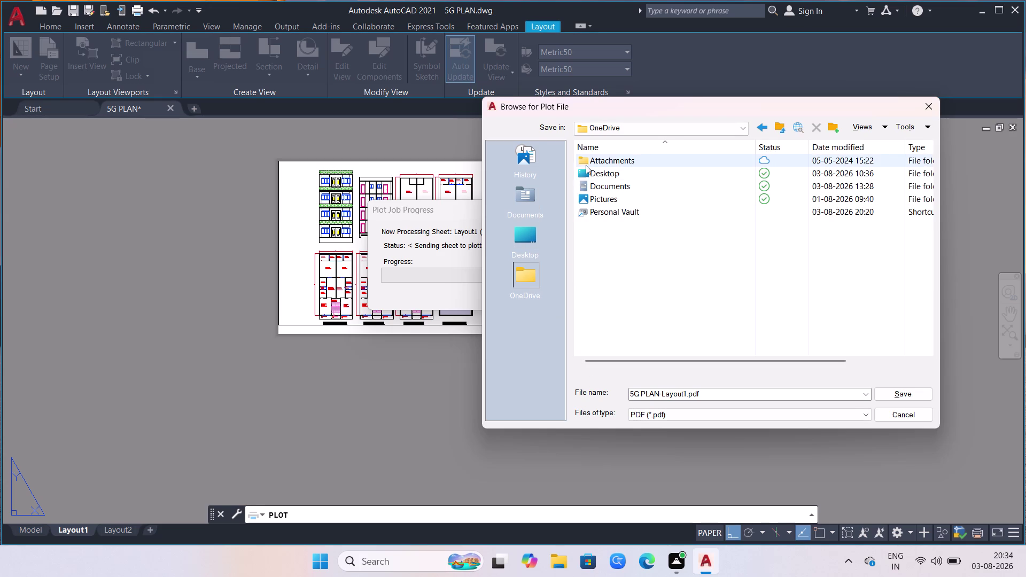
click(735, 128)
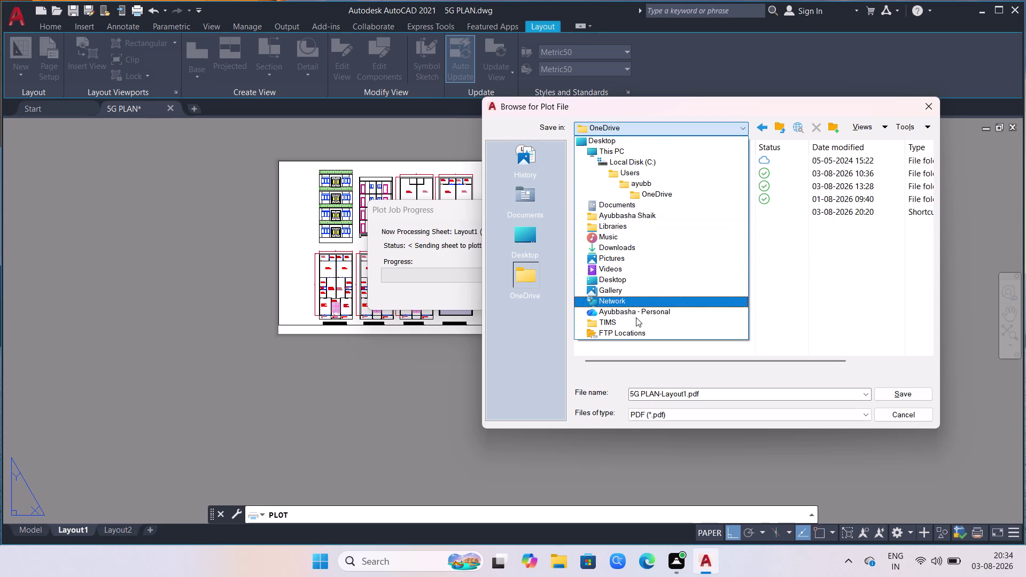
click(644, 169)
click(652, 130)
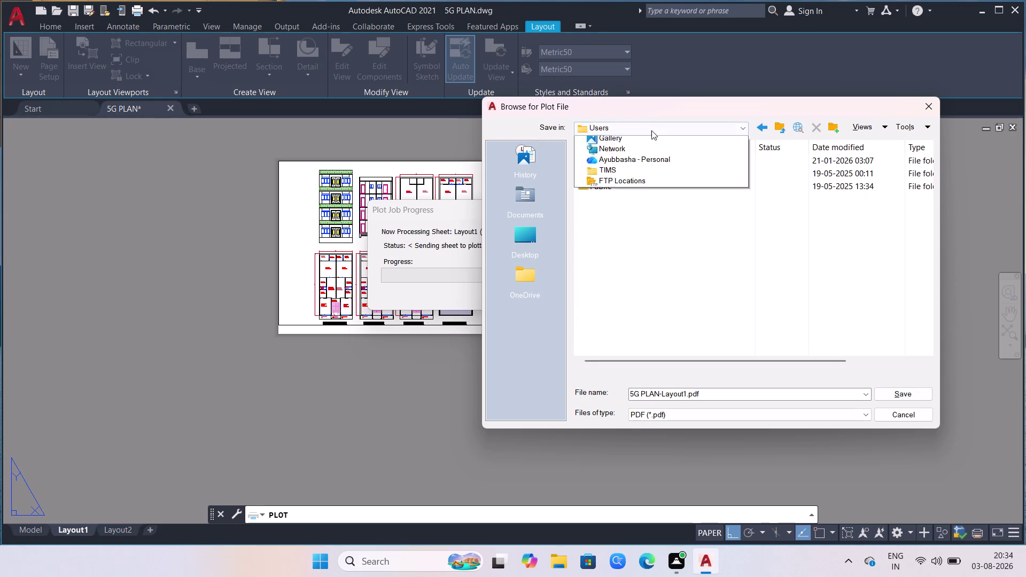
click(640, 161)
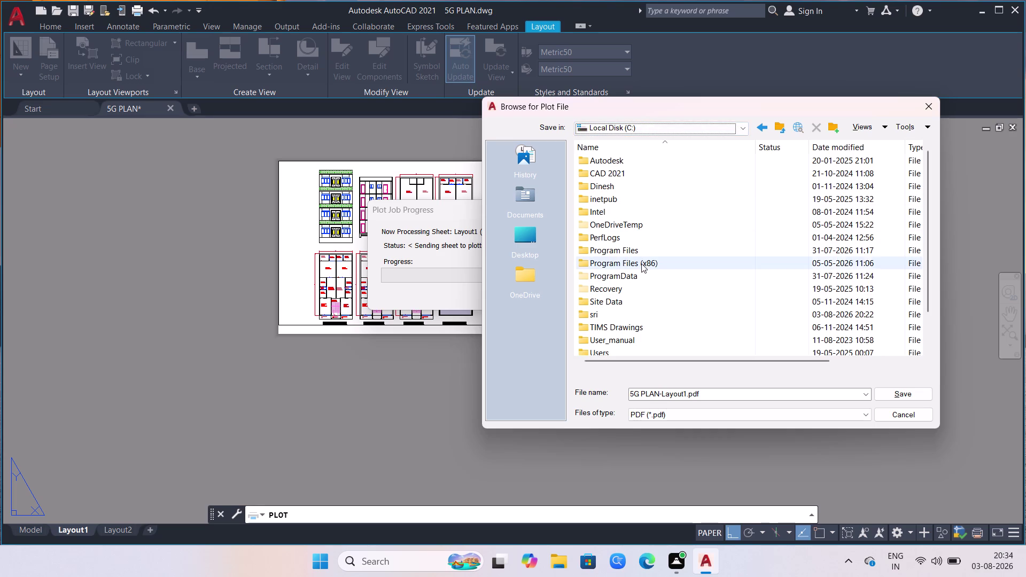
double_click(610, 312)
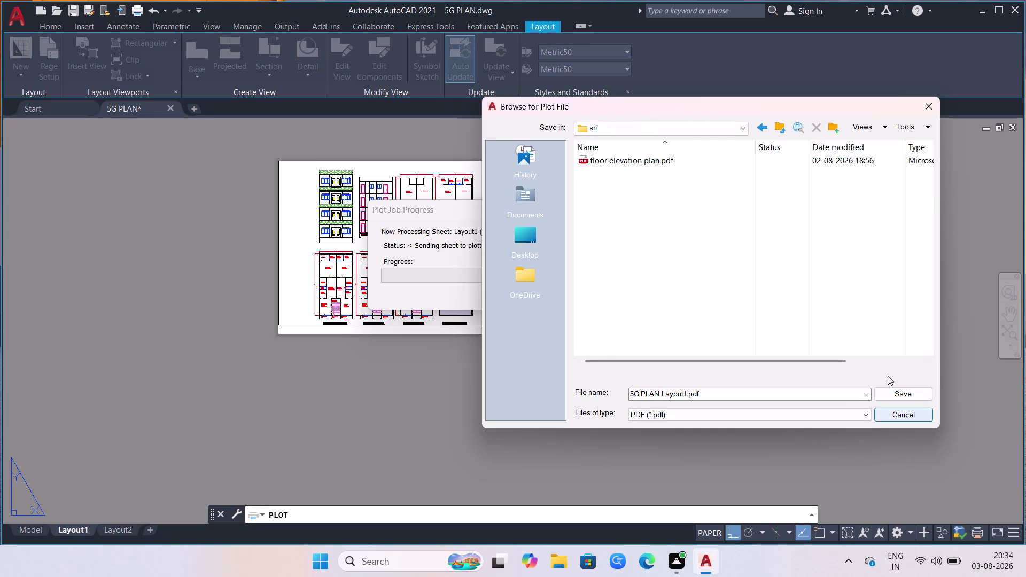
click(668, 239)
click(899, 395)
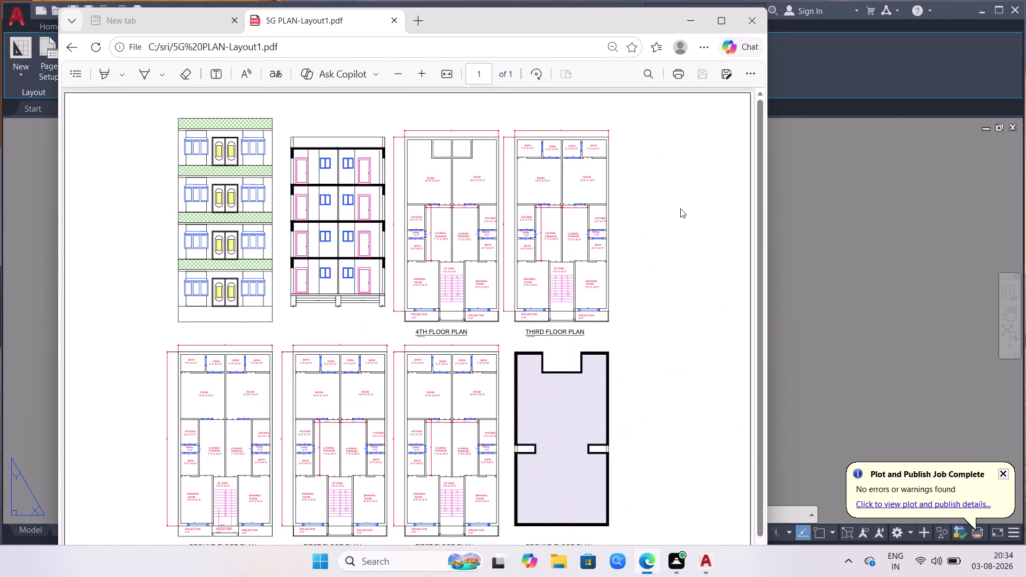
Close the Edge window showing 5G PLAN-Layout1.pdf.
click(750, 22)
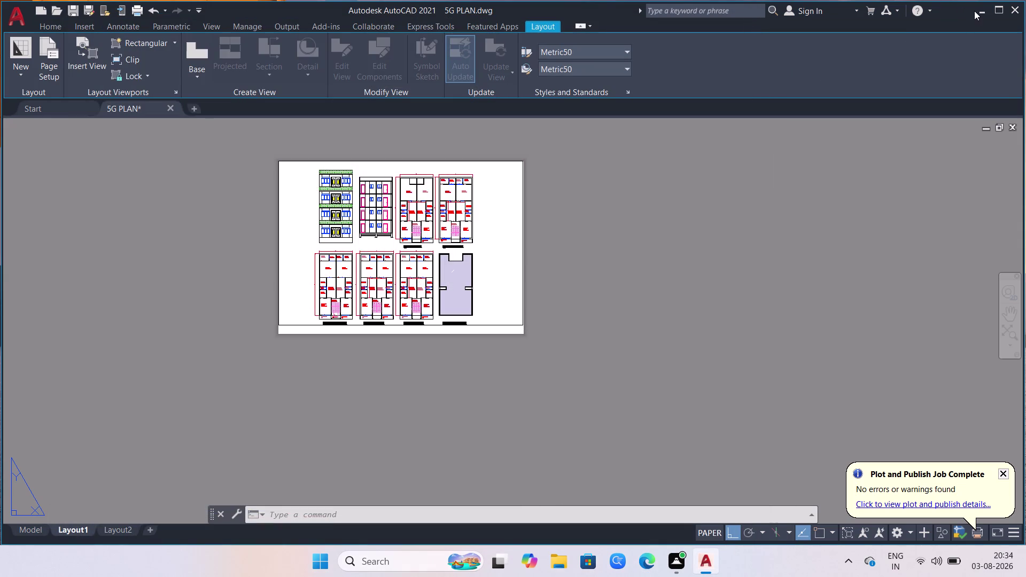